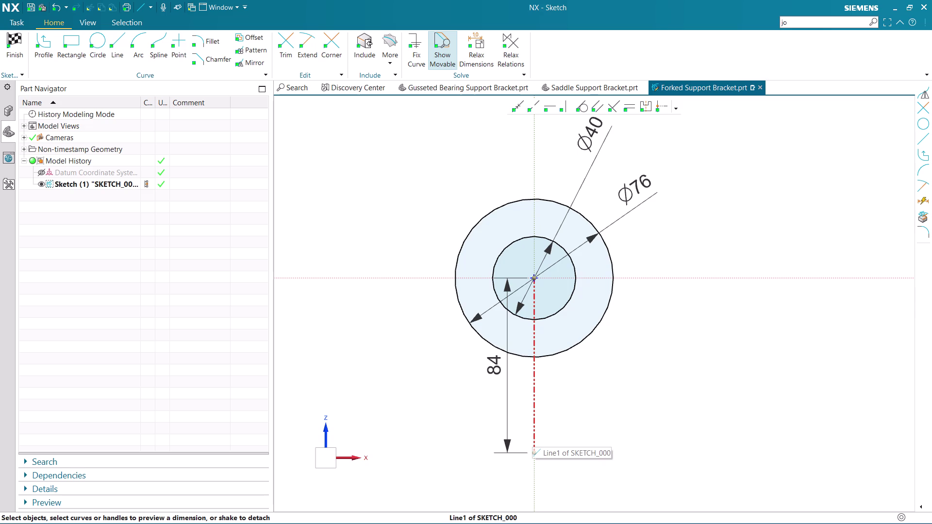
Draw a vertical line from the Ø76 circle's left quadrant down to the base level.
scroll(down, 3)
scroll(up, 3)
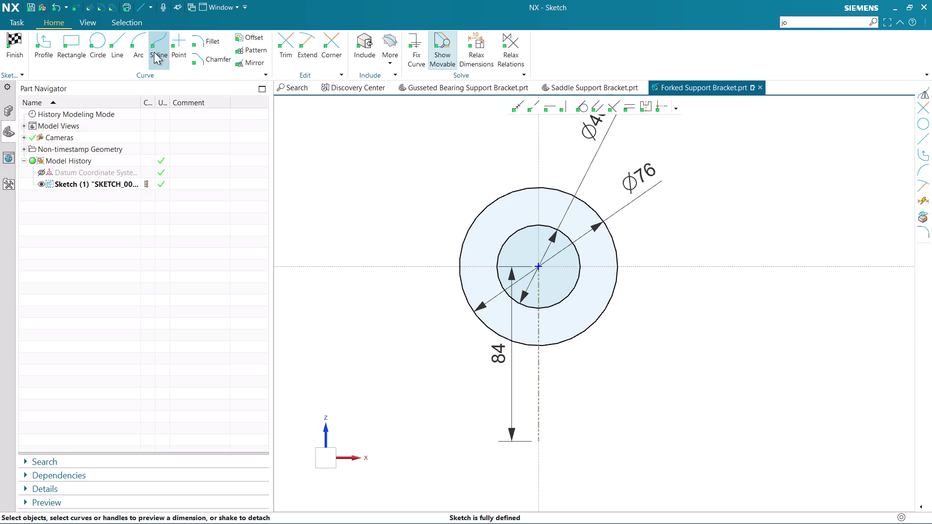
click(114, 39)
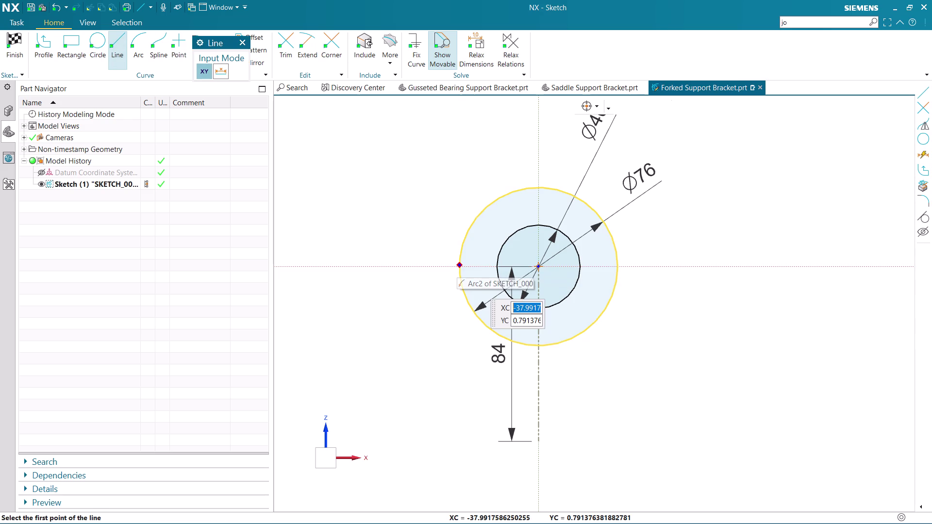
click(458, 266)
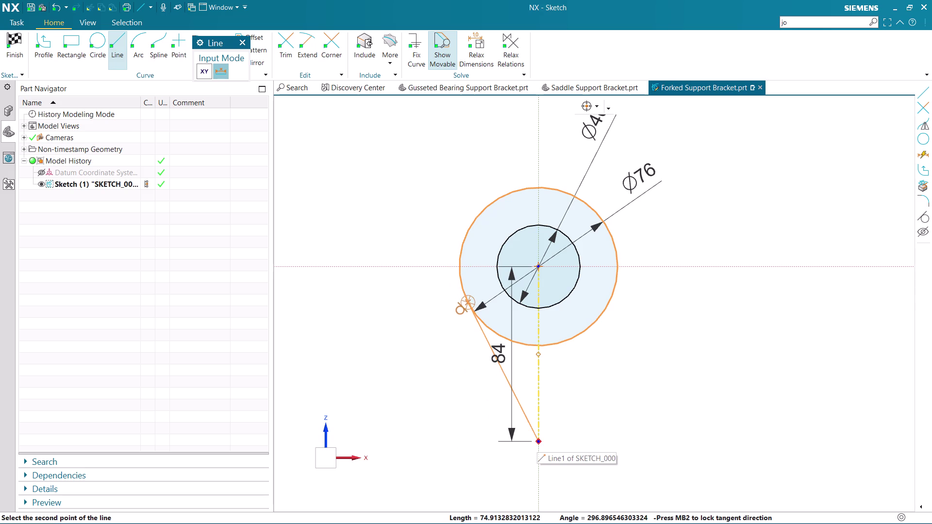
click(462, 439)
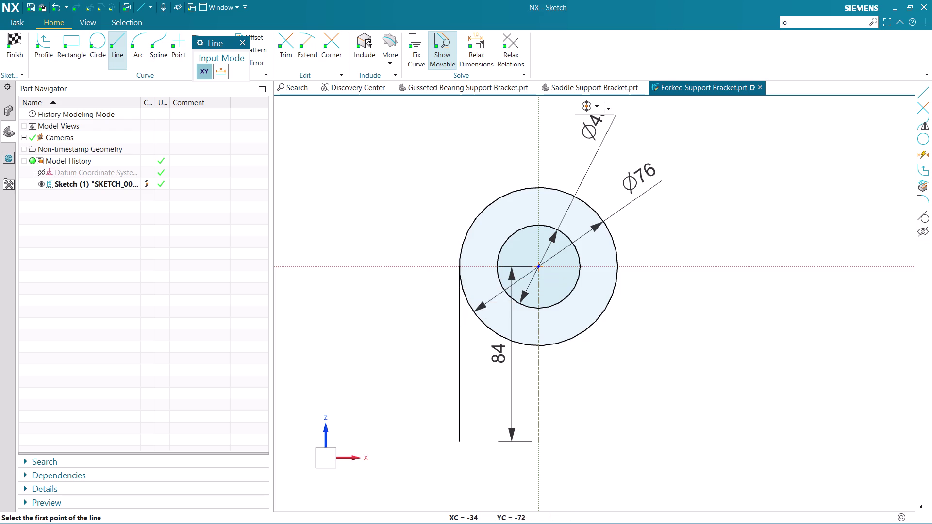
key(Escape)
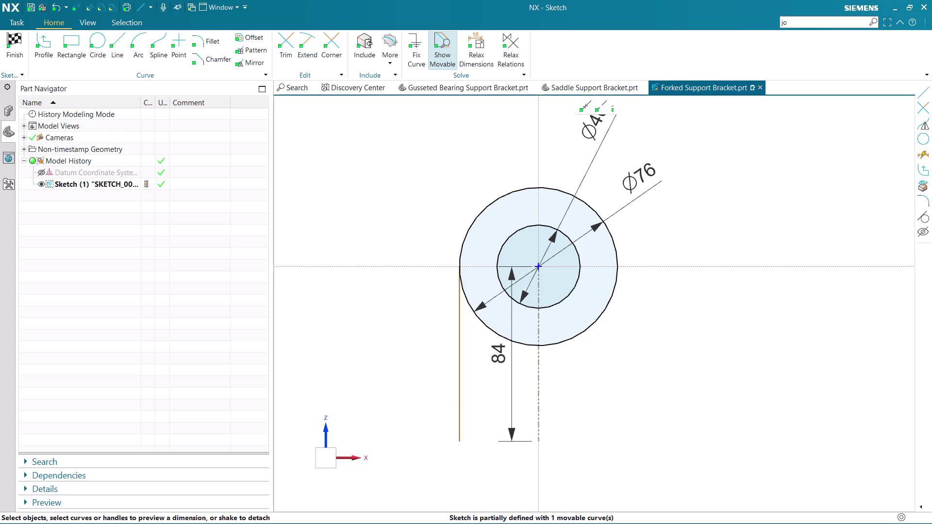
Set the vertical line's length to the expression 84-48 (36) and keep it as an expression.
click(455, 374)
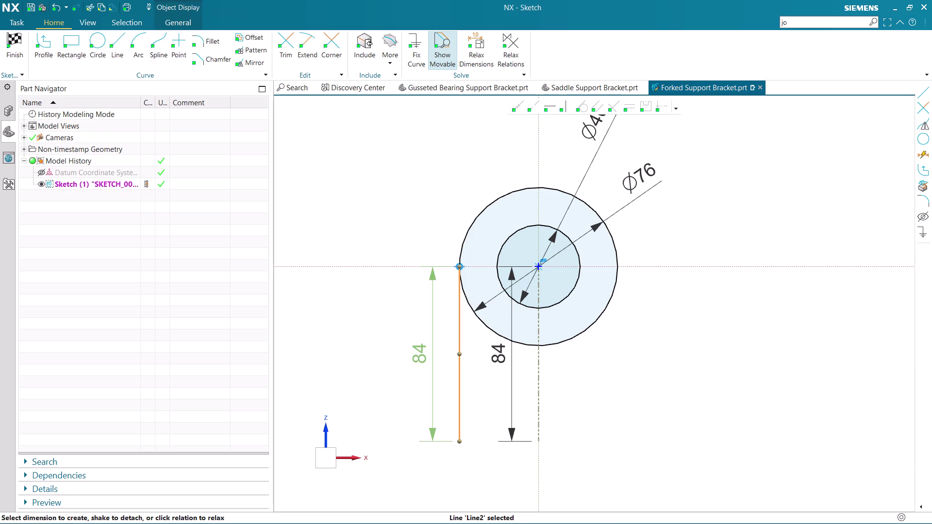
double_click(423, 355)
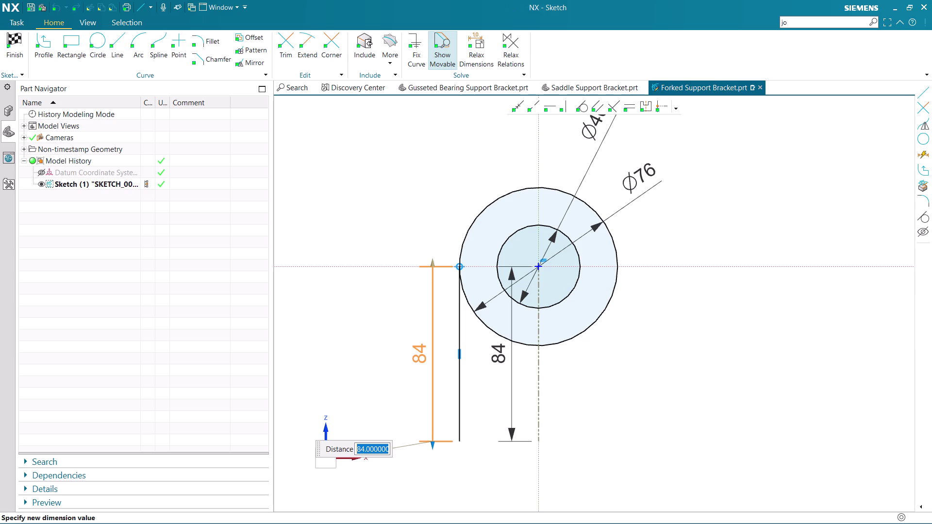
text(84)
text(-)
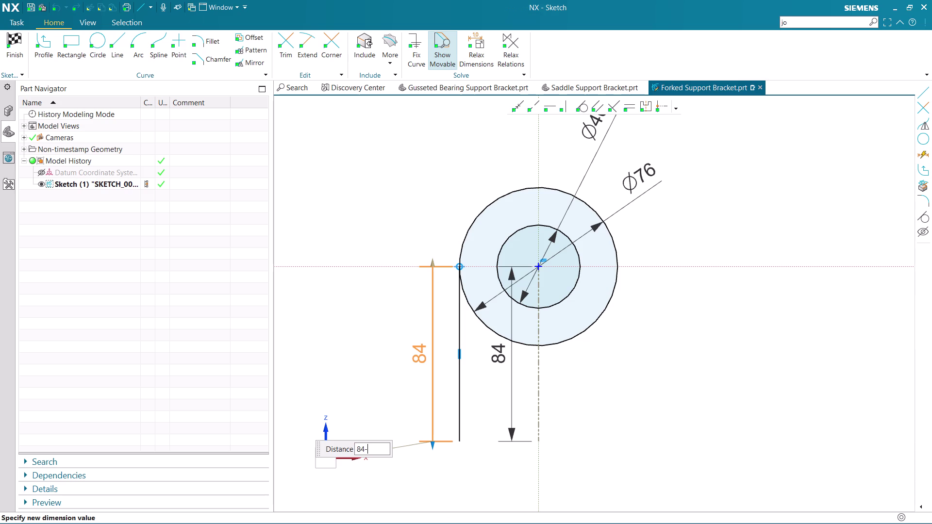
text(48)
key(Return)
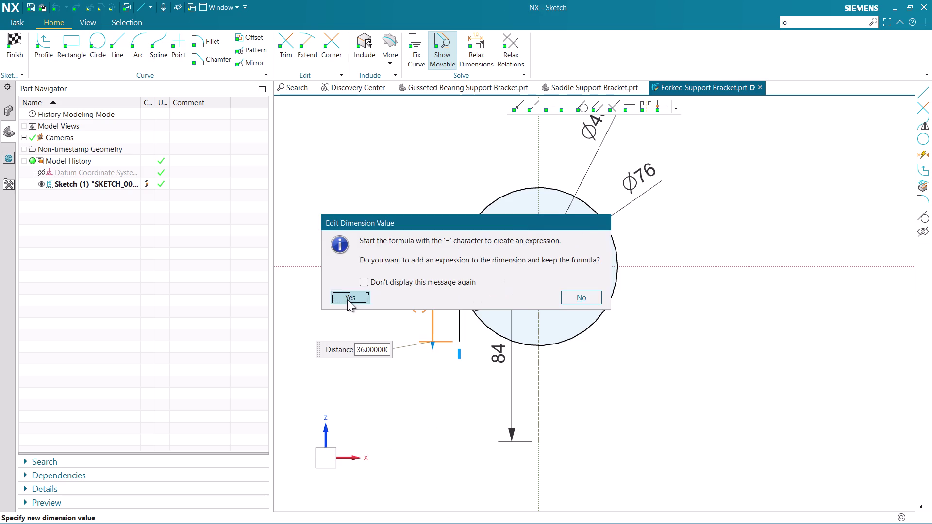
click(347, 299)
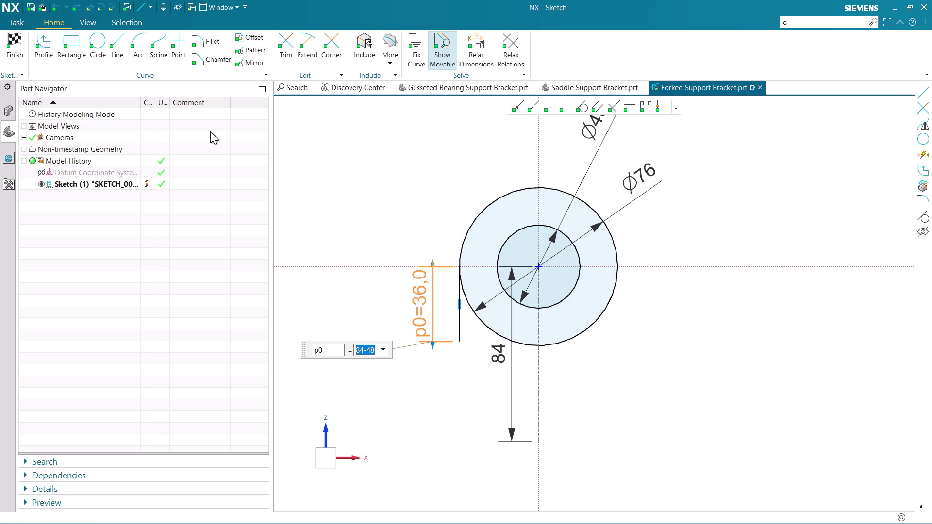
click(42, 48)
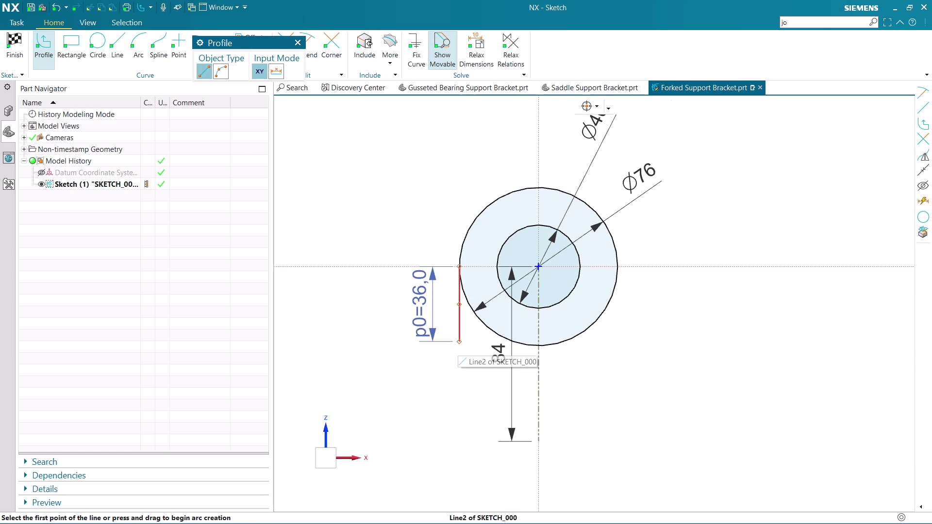
Draw a bottom line from the left line's lower end to the vertical centerline.
click(459, 342)
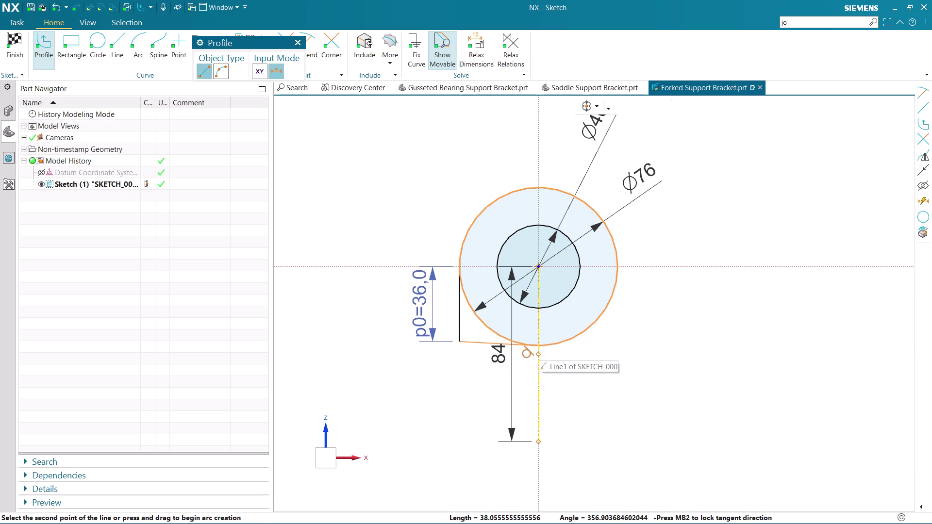
click(538, 348)
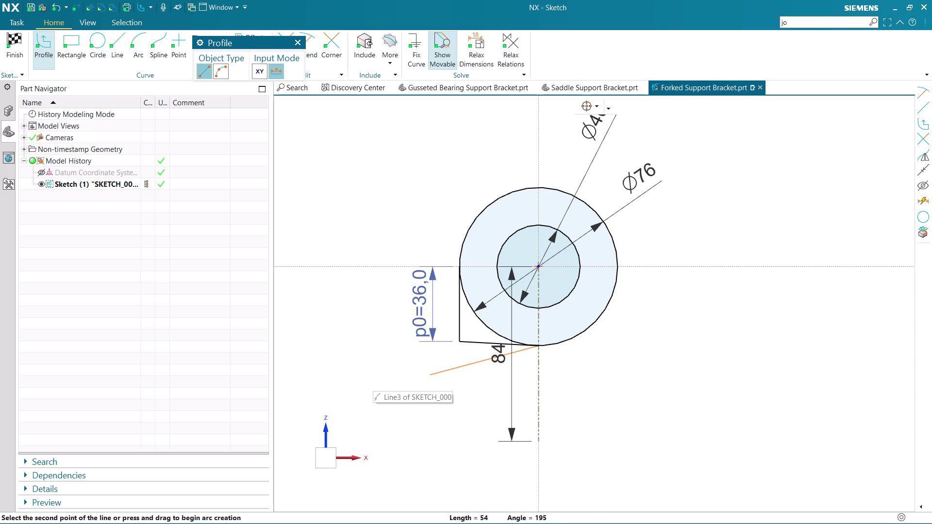
key(Escape)
key(Escape)
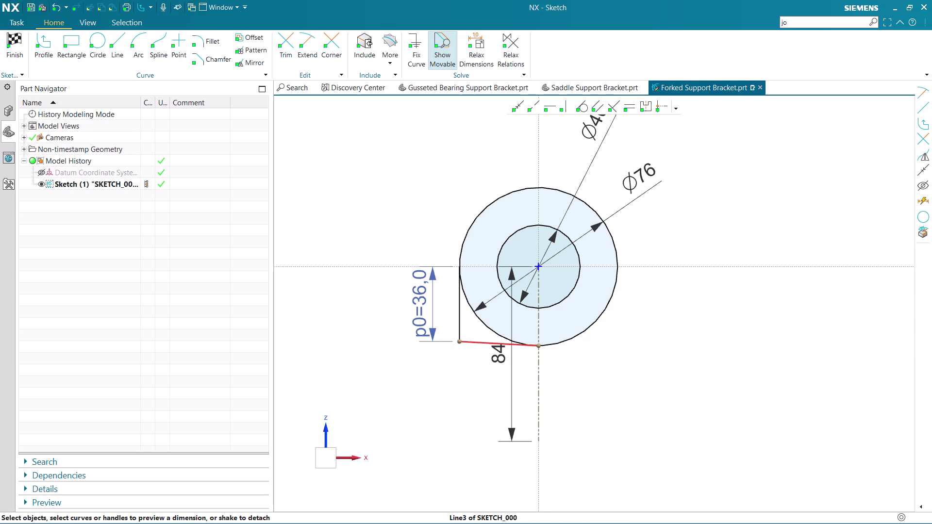
Constrain the bottom line horizontal, then select it together with the left vertical line.
click(478, 345)
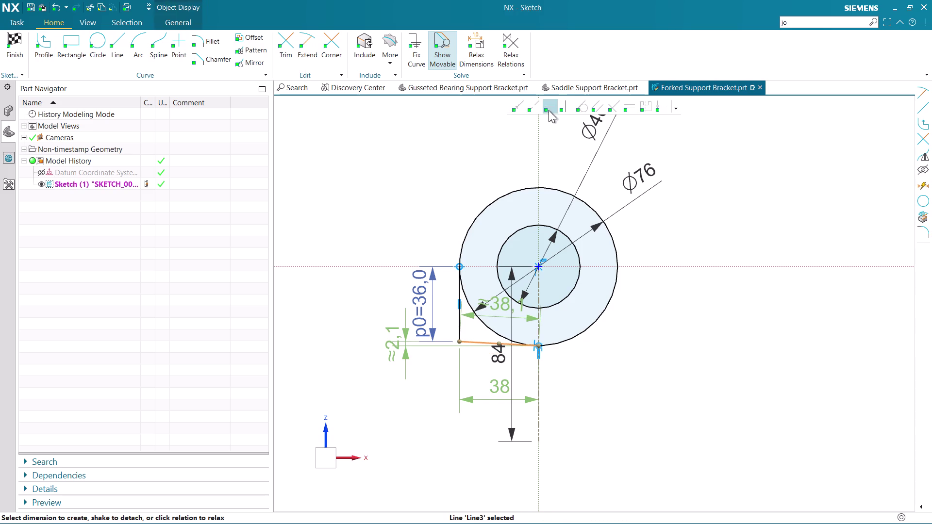
click(550, 104)
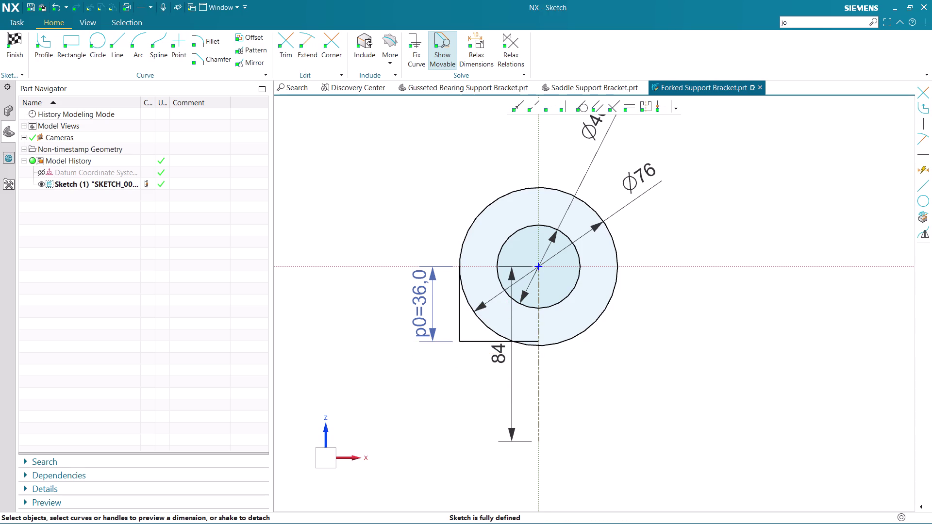
key(Escape)
key(Escape)
click(244, 63)
click(454, 308)
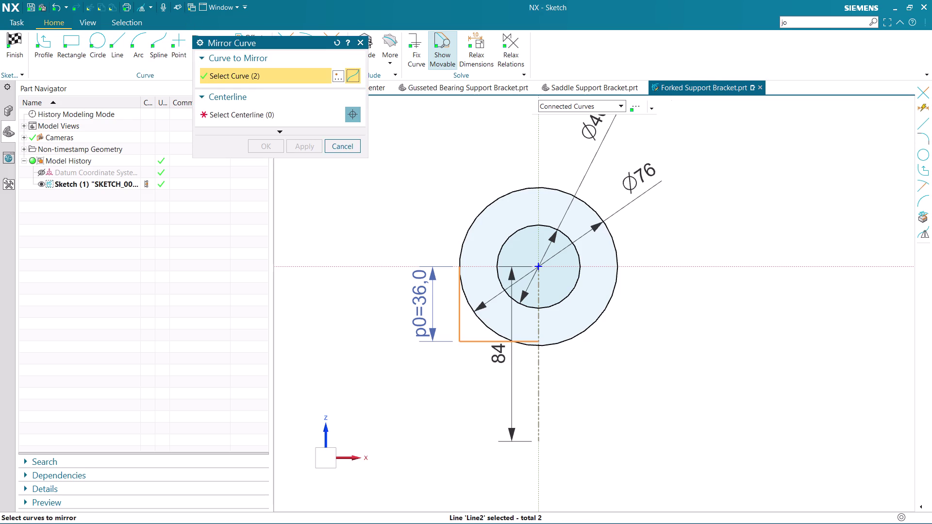
Mirror the selected left and bottom lines about the vertical centerline.
click(263, 119)
click(540, 394)
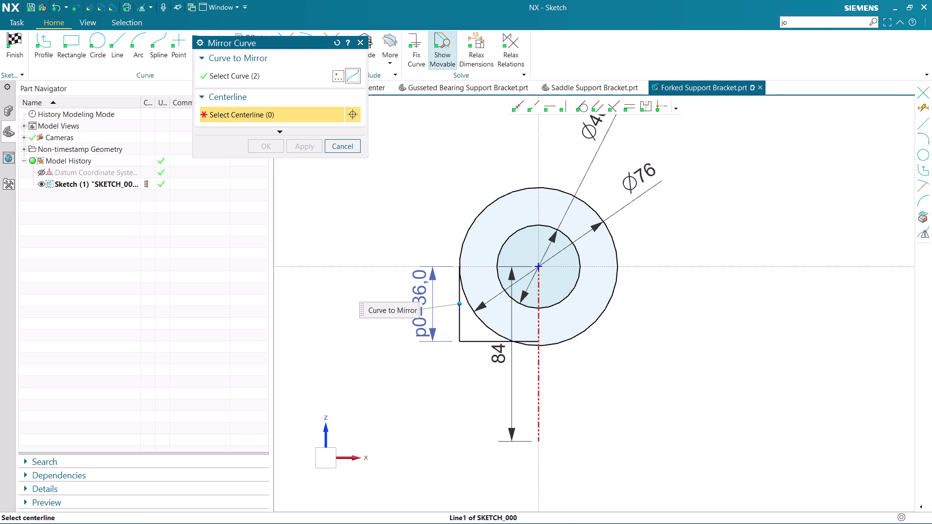
click(263, 147)
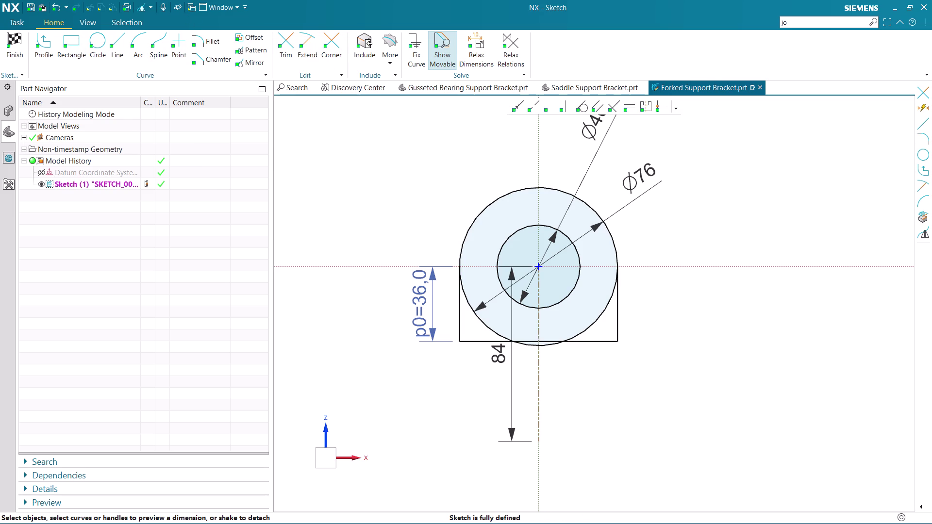
key(Escape)
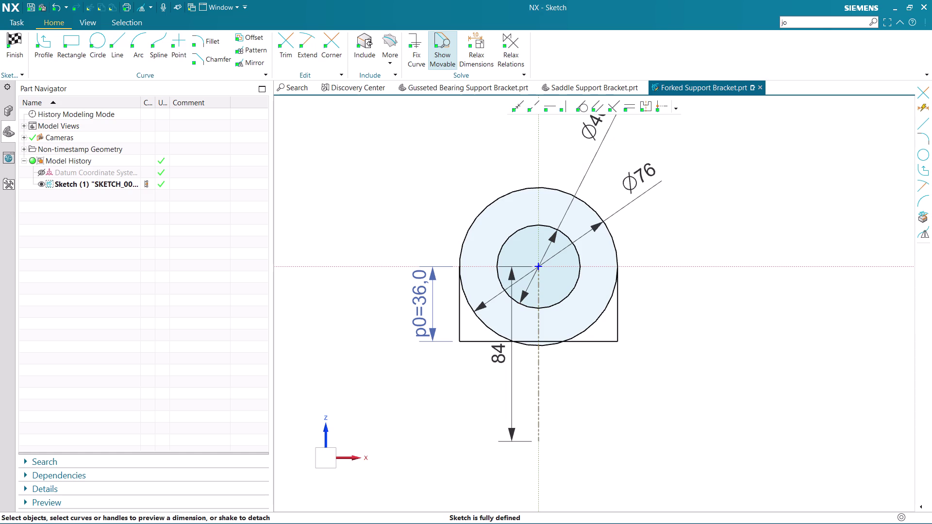
Trim away the lower arc of the Ø76 circle.
click(290, 45)
click(485, 325)
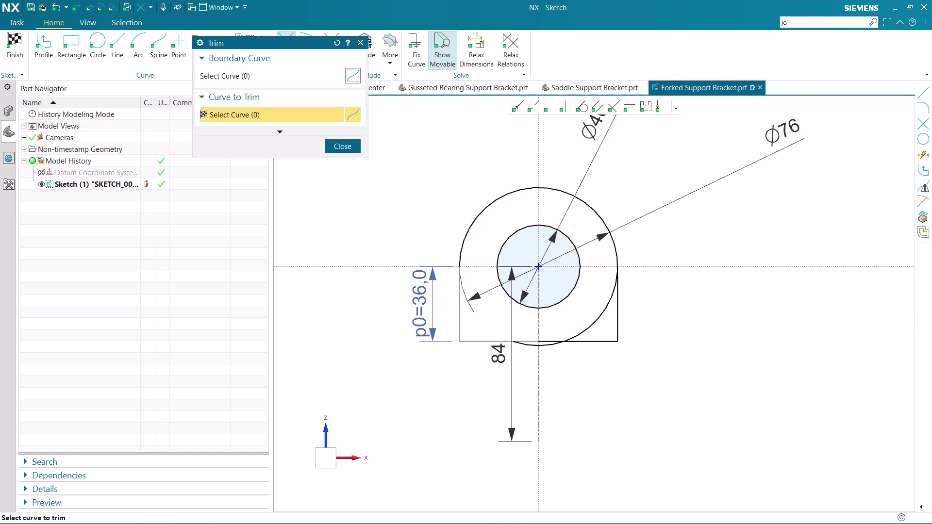
scroll(up, 3)
click(526, 345)
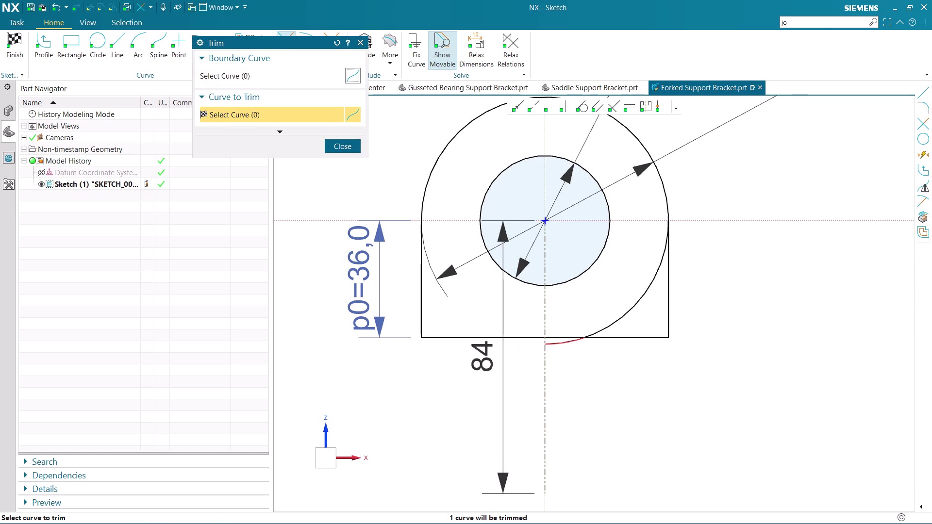
click(557, 344)
click(628, 310)
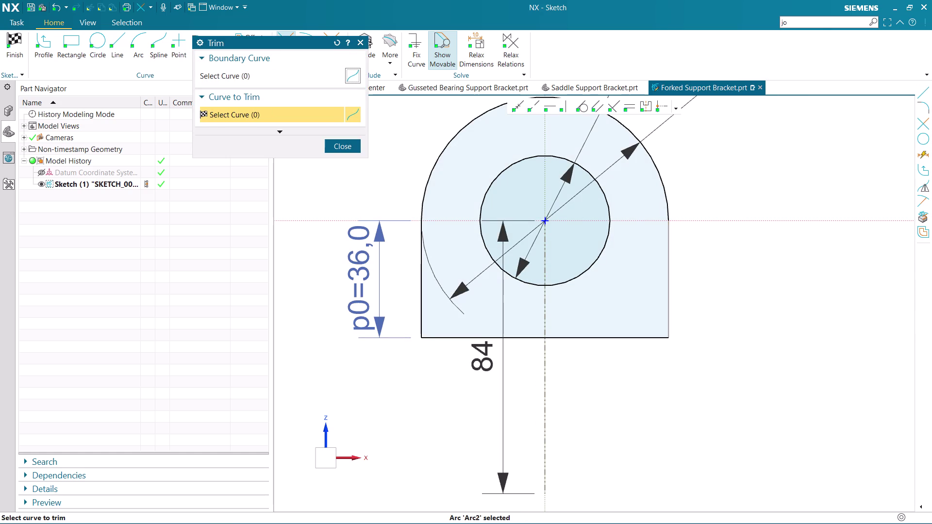
key(Escape)
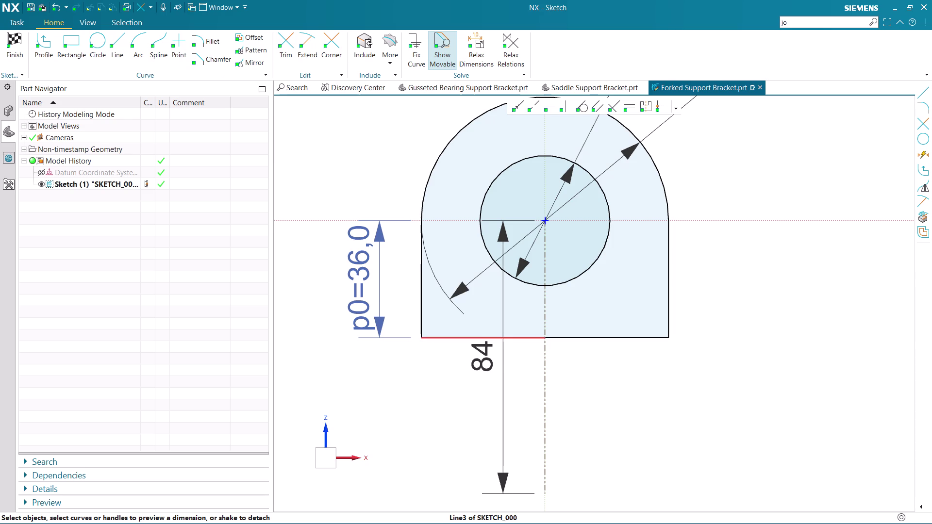
key(Escape)
Delete the right half of the bottom line.
click(580, 339)
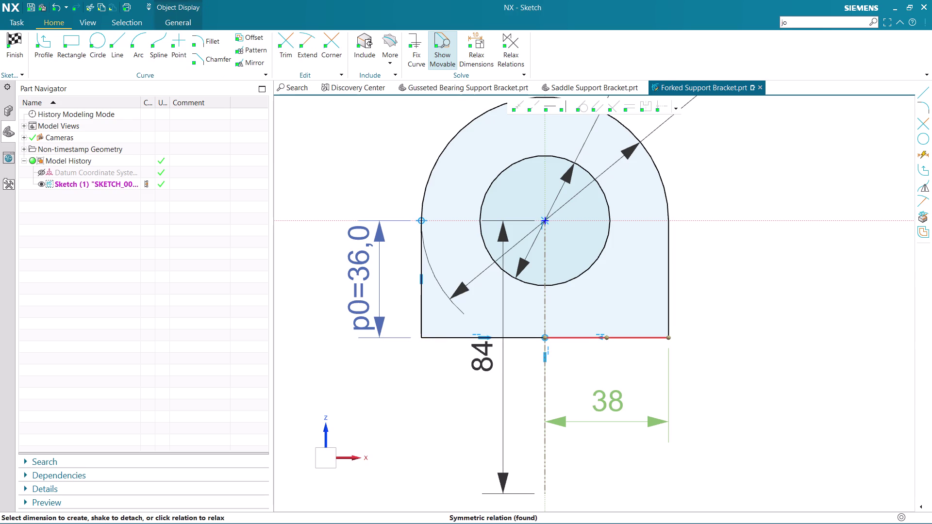
key(Delete)
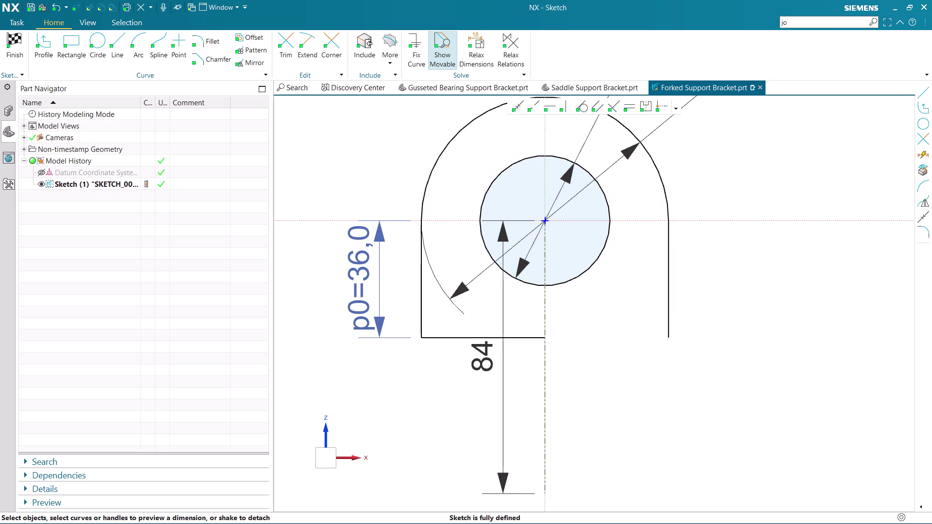
click(313, 62)
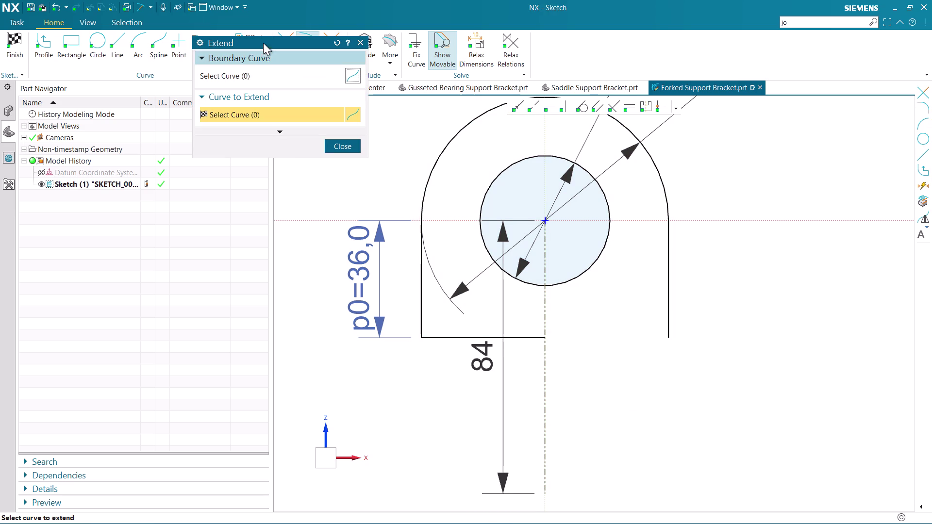
Extend the bottom line to the right vertical line, then finish the first sketch.
click(253, 70)
click(673, 285)
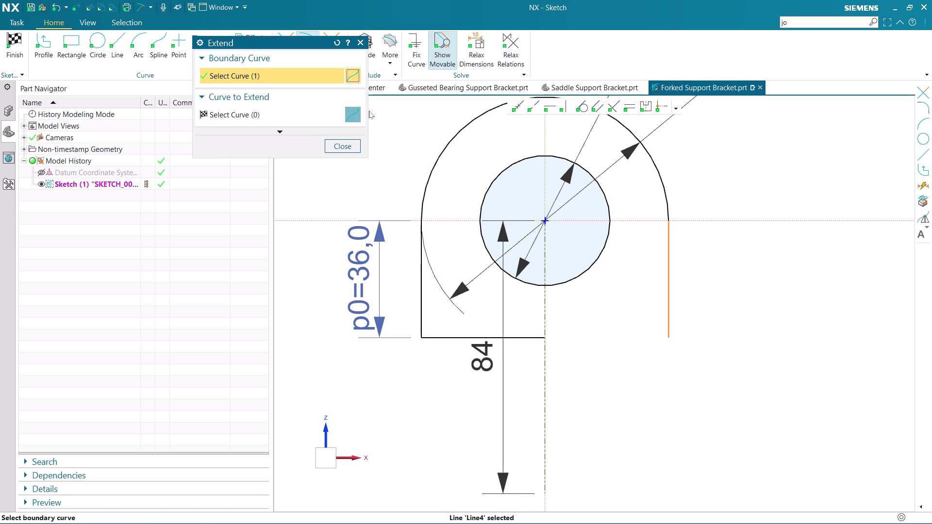
click(308, 116)
click(506, 339)
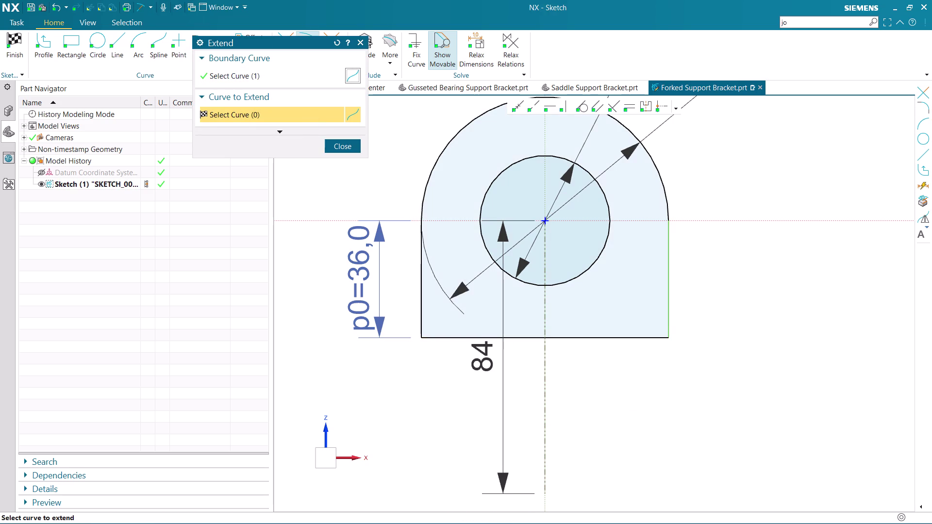
click(334, 152)
scroll(down, 3)
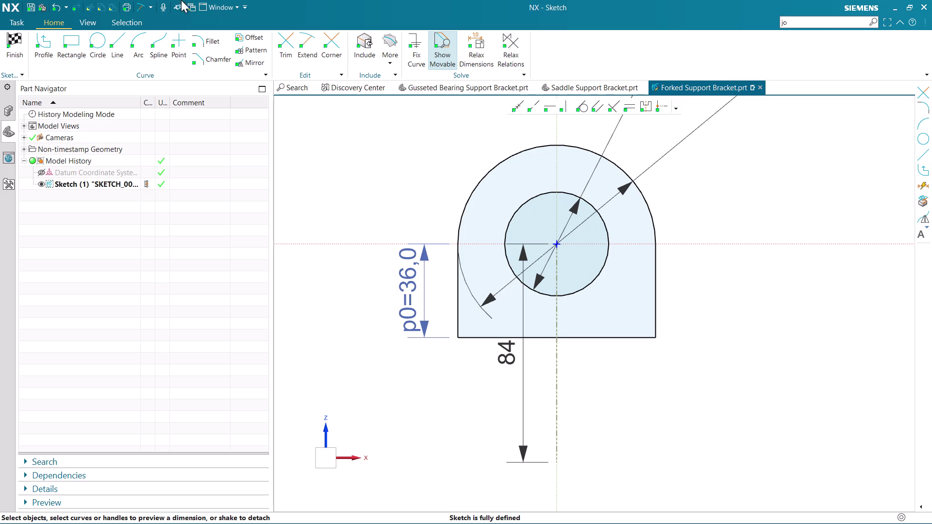
click(14, 42)
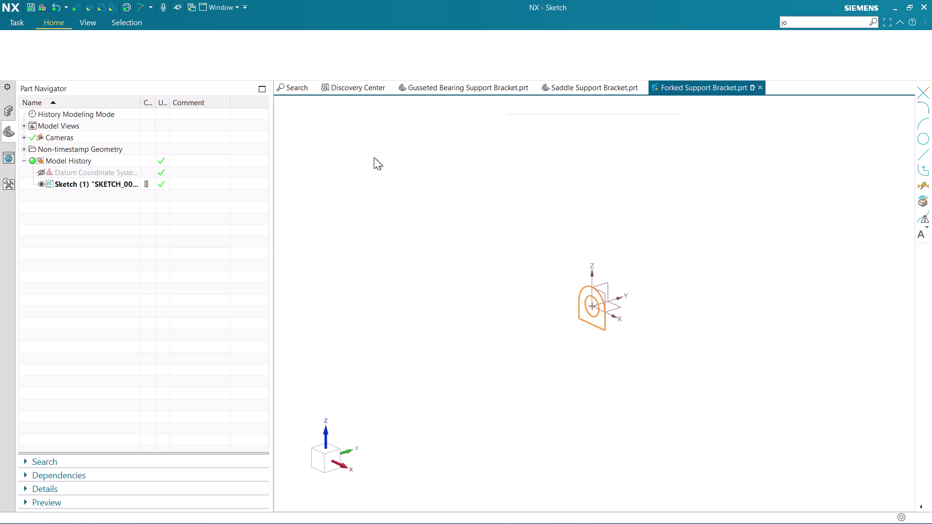
Extrude the bracket profile to a 32 mm end distance.
click(84, 50)
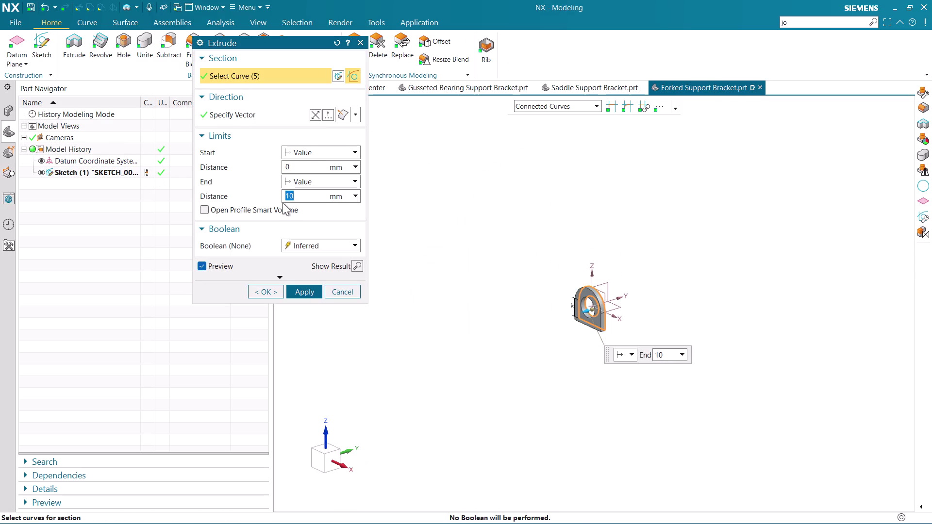
key(BackSpace)
text(32)
key(Return)
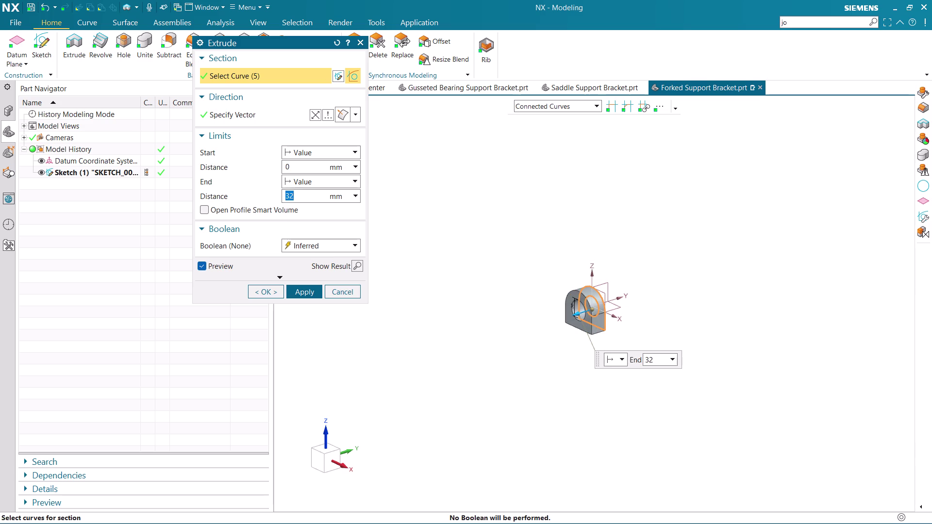
click(262, 295)
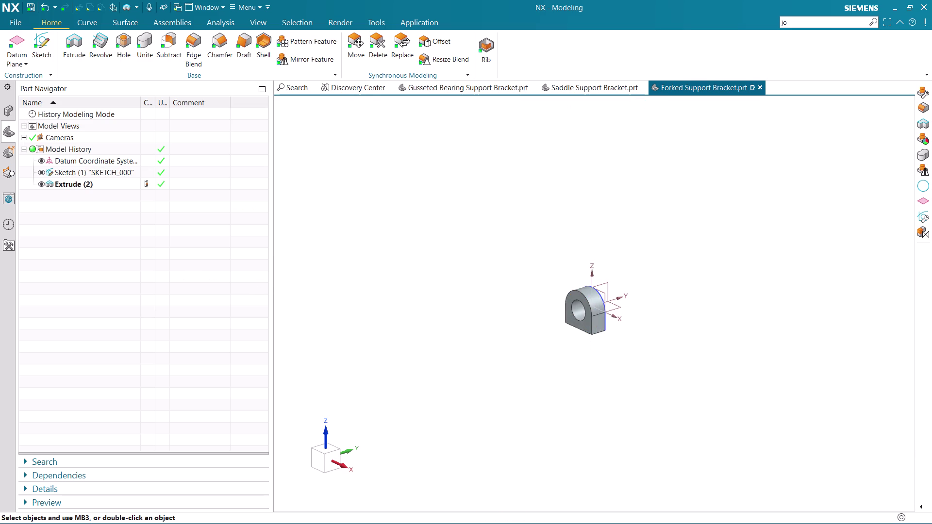
Orbit around the new block and snap to the Front view.
middle_drag(578, 365, 604, 369)
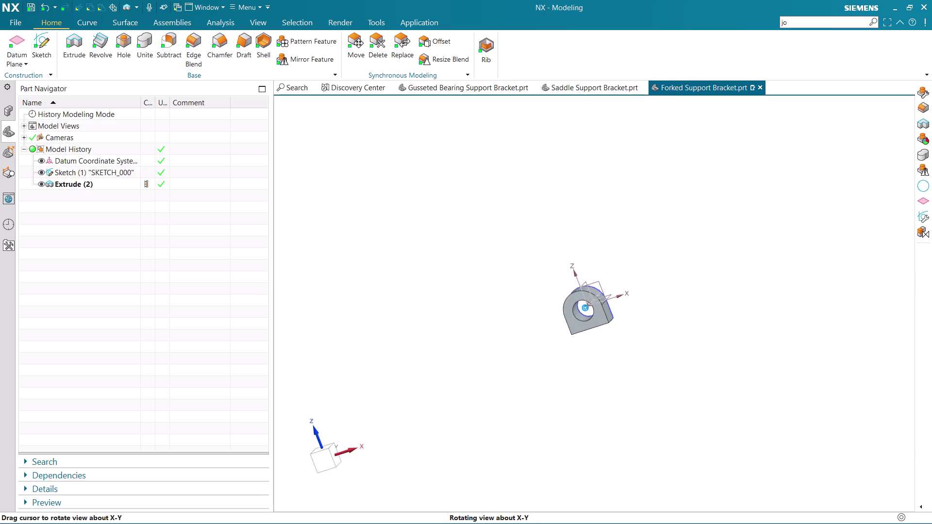
middle_drag(605, 369, 598, 367)
scroll(up, 3)
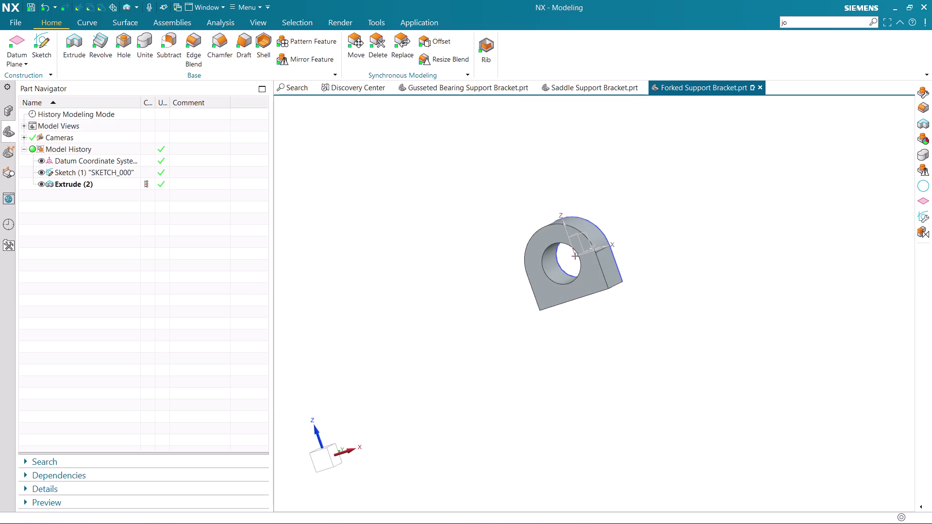
drag(320, 465, 317, 454)
click(50, 44)
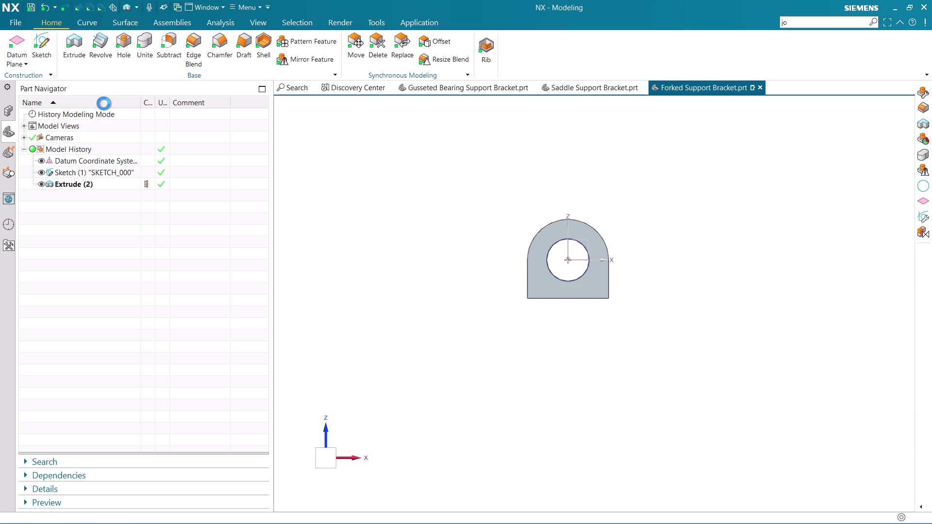
middle_drag(478, 307, 496, 309)
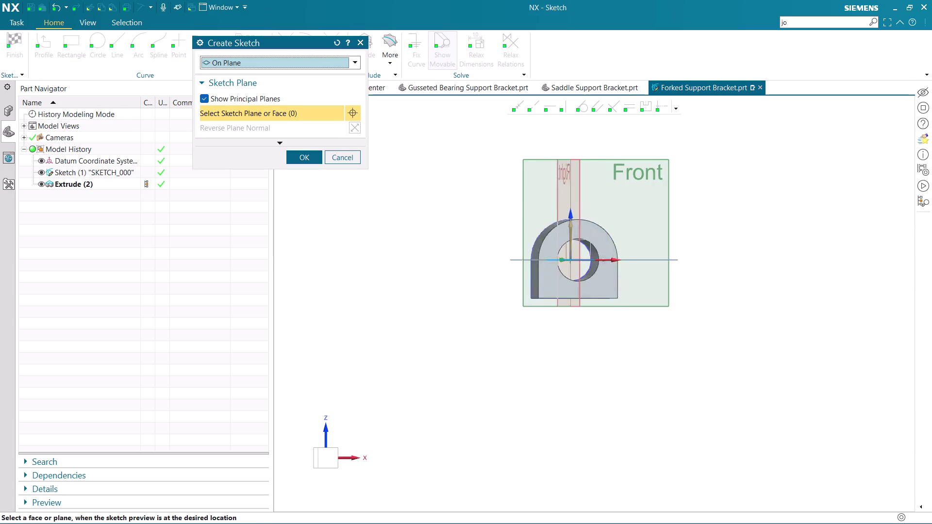
Pick the Right datum plane and accept it as the new sketch plane.
middle_drag(496, 310, 533, 316)
scroll(up, 3)
click(628, 166)
middle_click(628, 185)
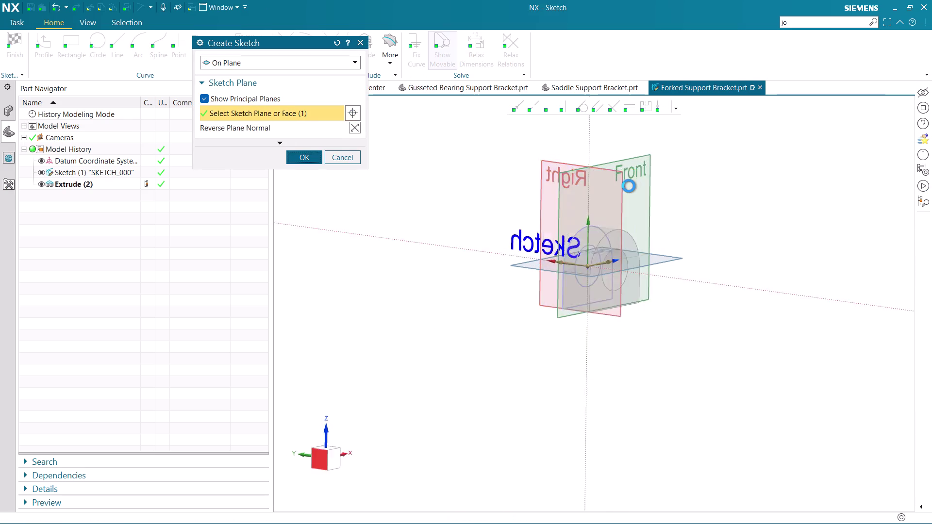
scroll(up, 3)
scroll(up, 3)
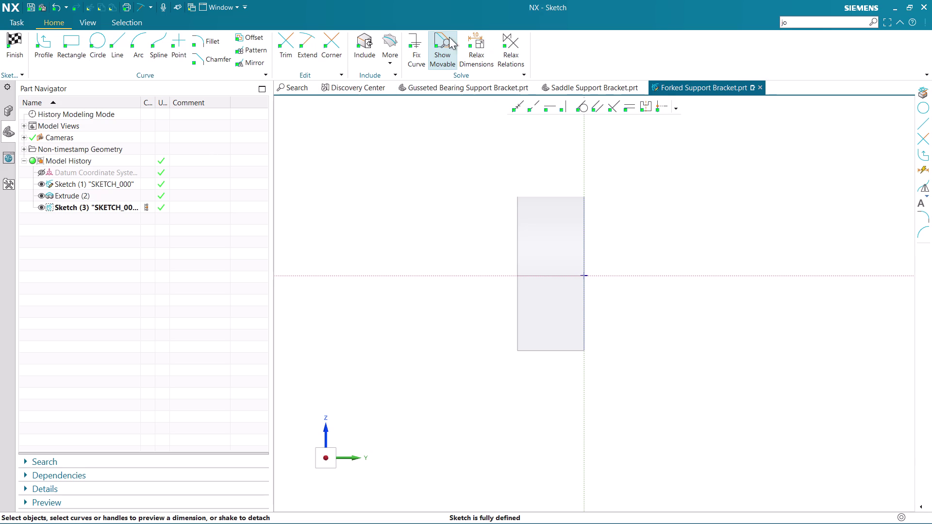
Project Extrude (2)'s lower vertical and bottom edges into the sketch.
click(393, 37)
click(408, 90)
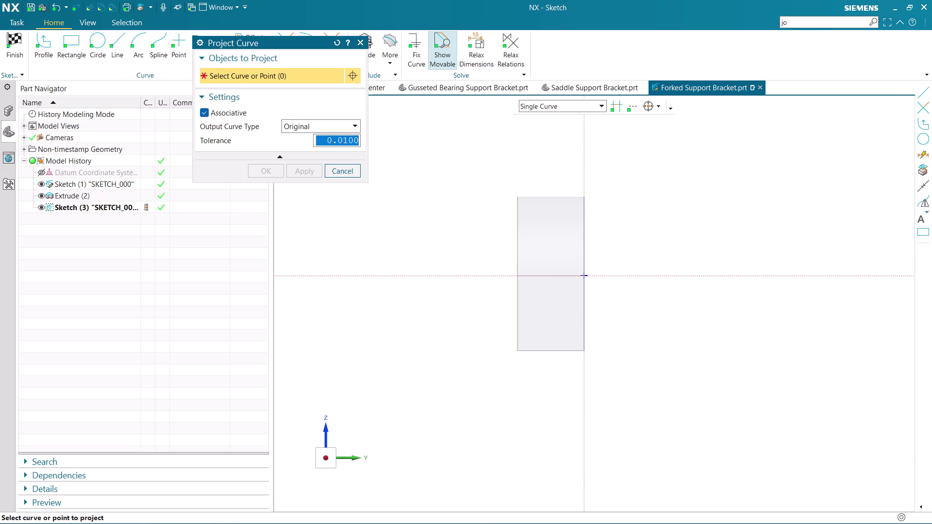
click(522, 312)
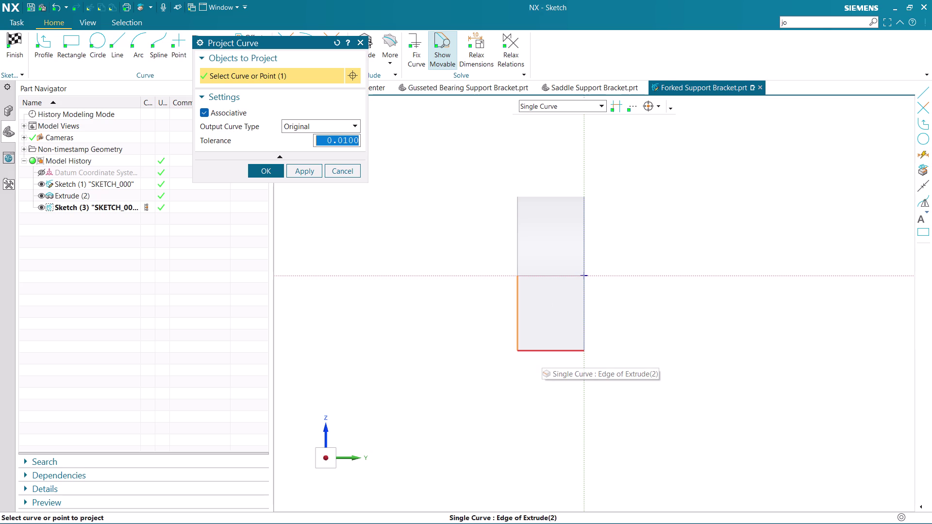
click(544, 356)
click(543, 352)
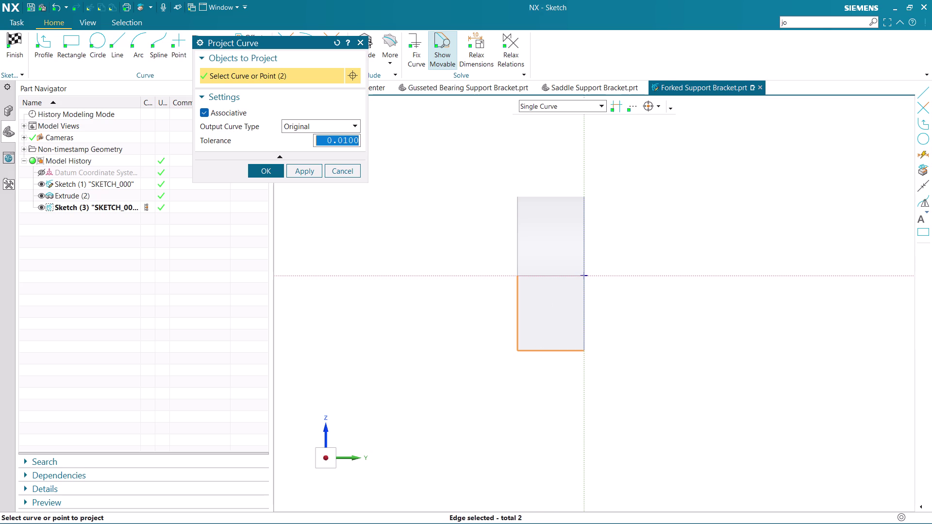
click(270, 171)
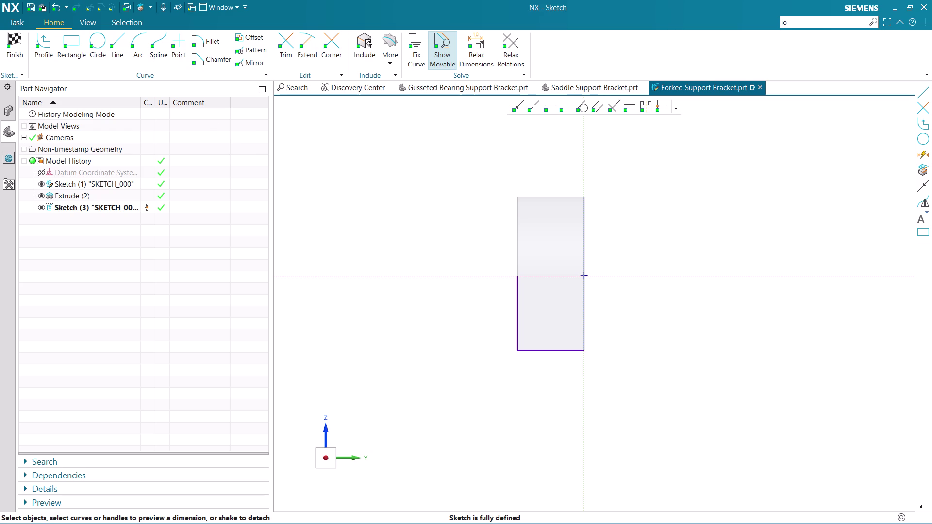
click(44, 45)
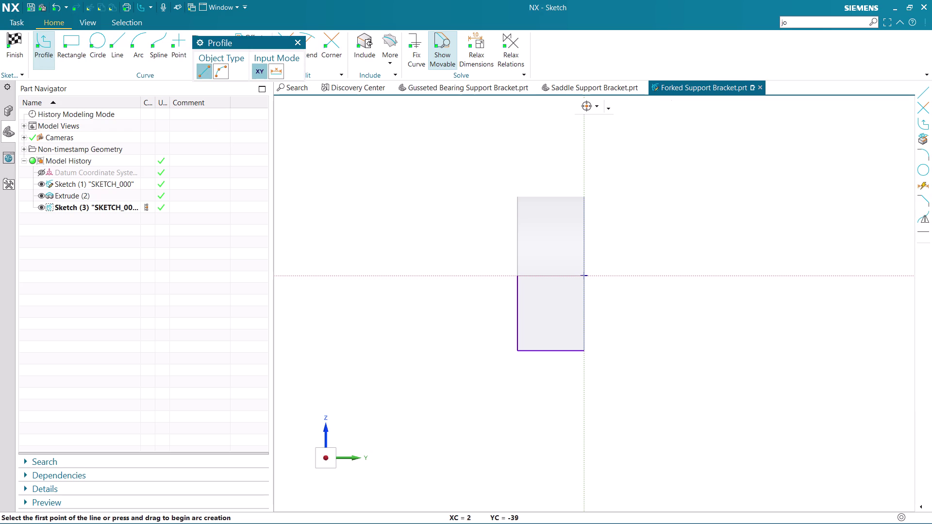
click(584, 352)
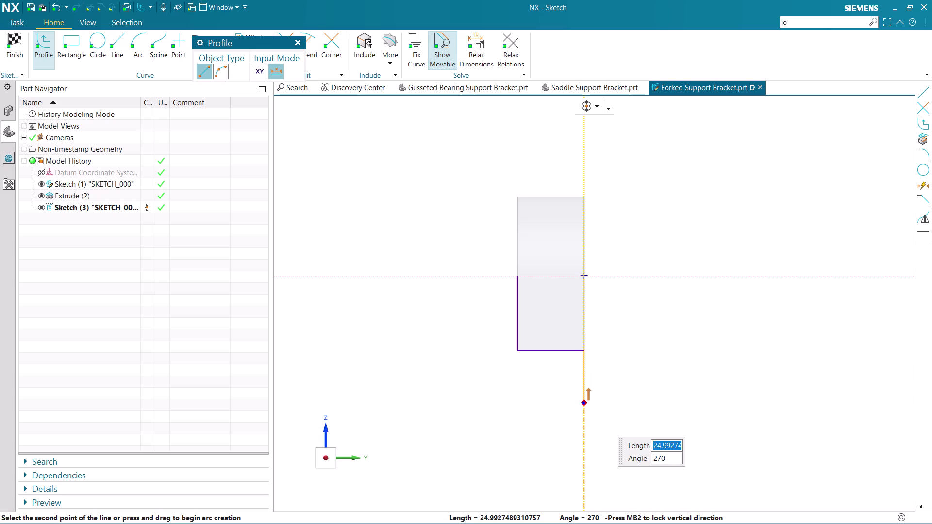
Draw a 48 mm line downward from the block's corner, then an 80 mm horizontal line.
text(48)
key(Return)
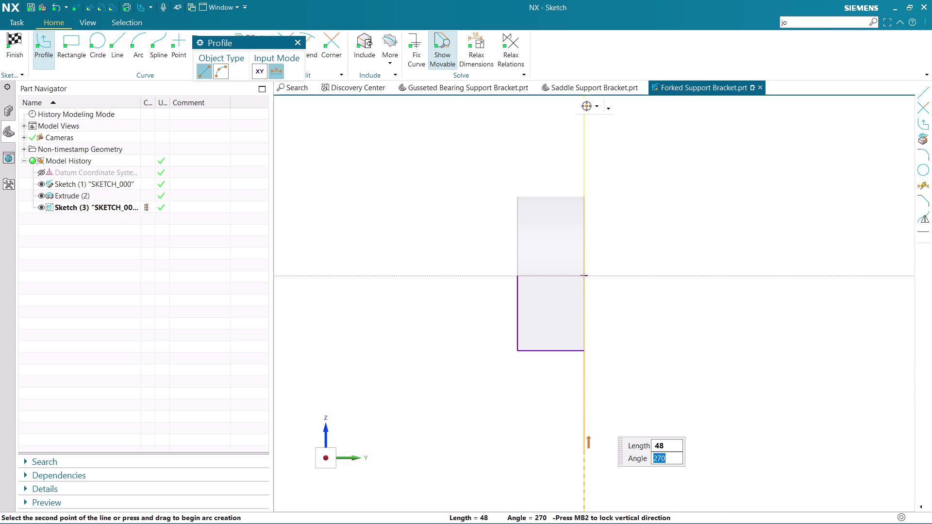
middle_click(584, 404)
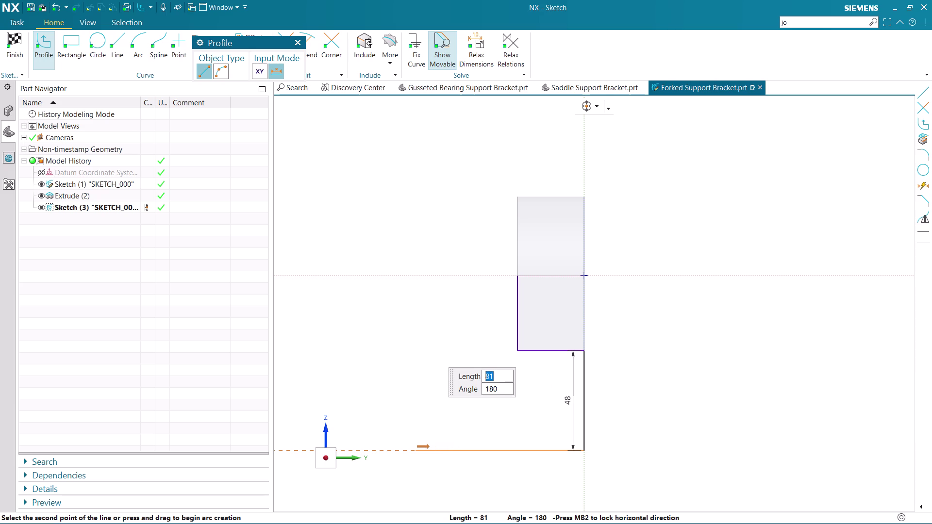
text(80)
key(Return)
key(Return)
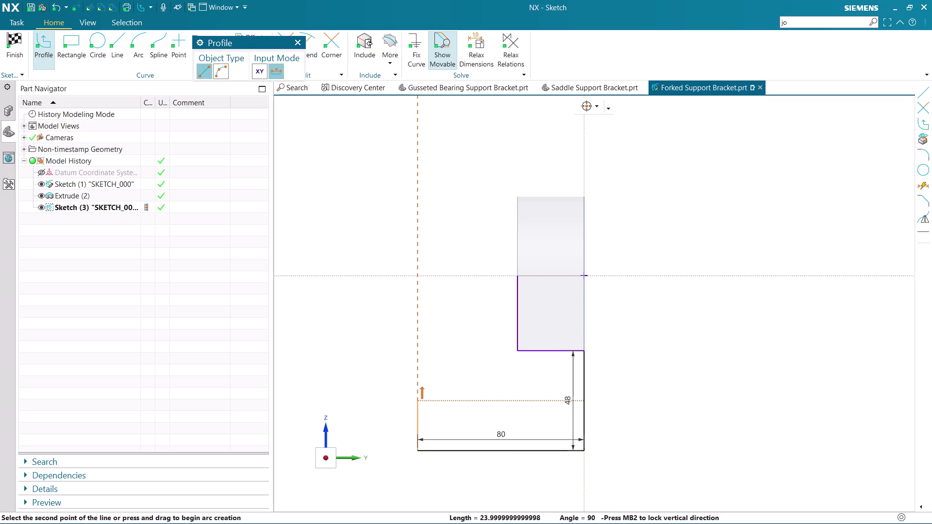
Add the closing 32 mm upward line and end the line chain.
key(1)
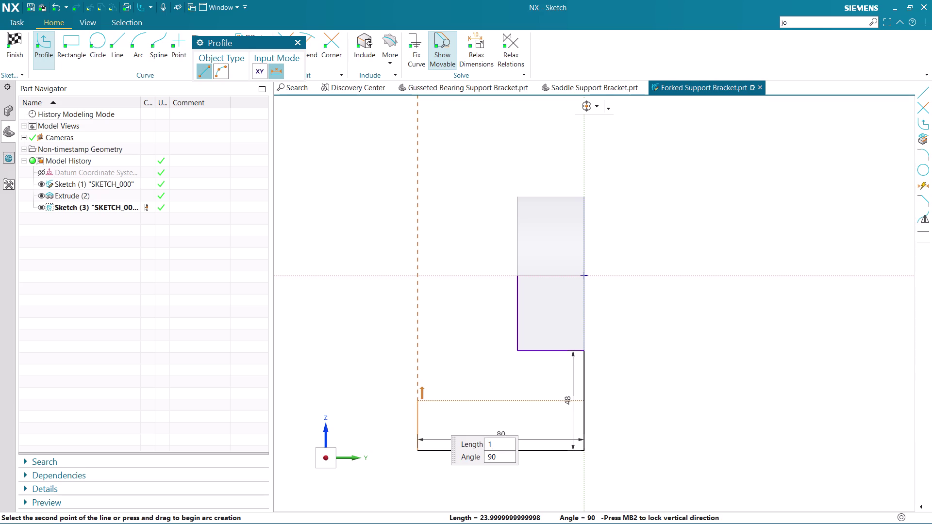
key(BackSpace)
text(32)
key(Return)
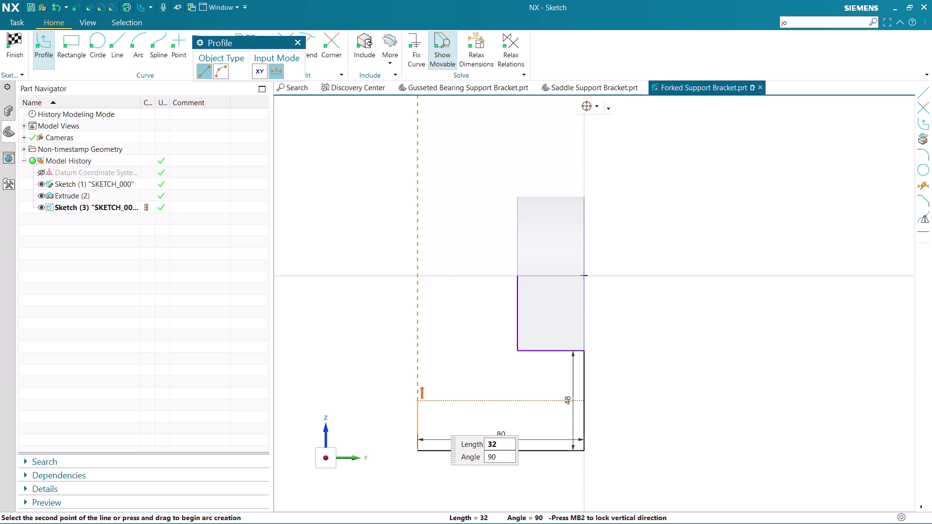
click(419, 388)
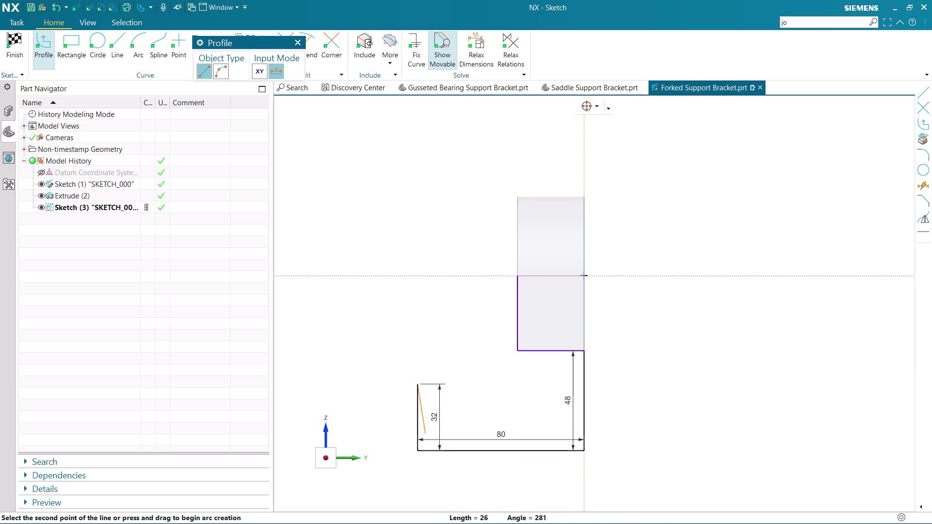
key(Escape)
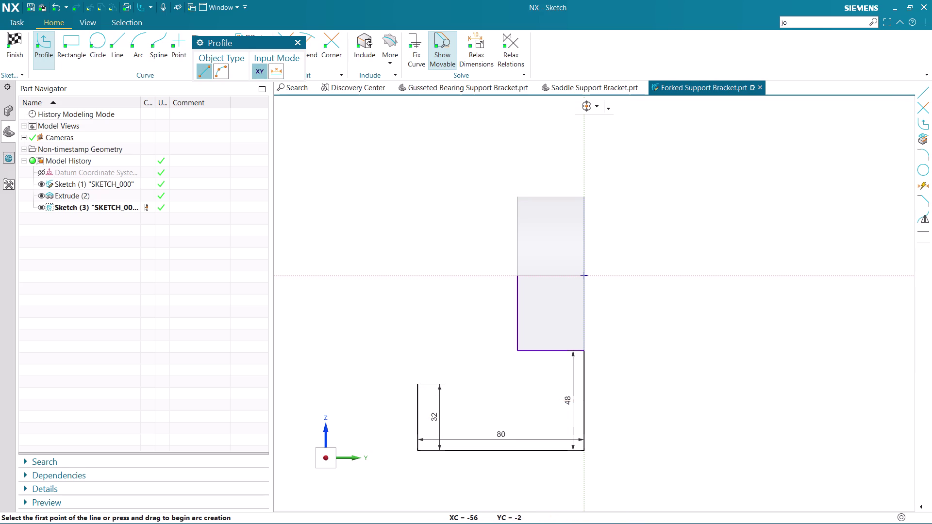
Draw the Ø16 hole circle at the end of the 32 line.
click(101, 44)
click(418, 419)
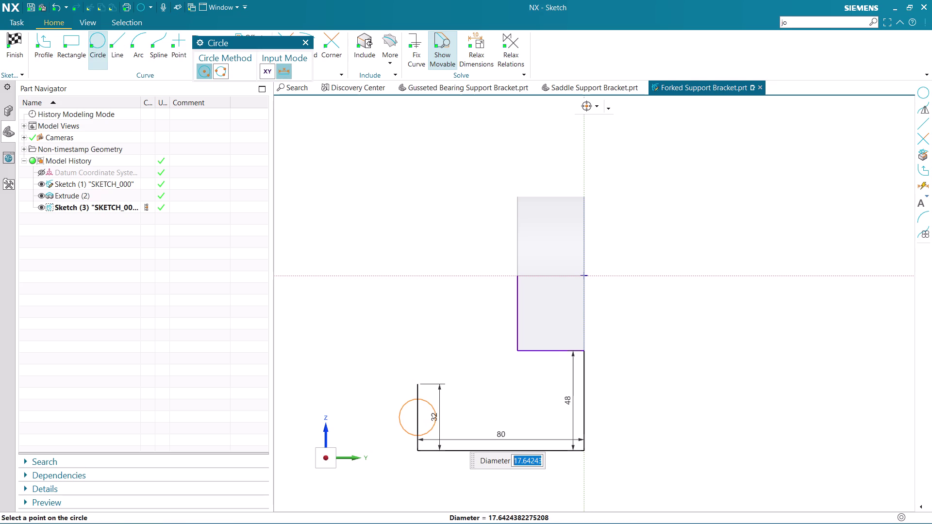
key(1)
key(6)
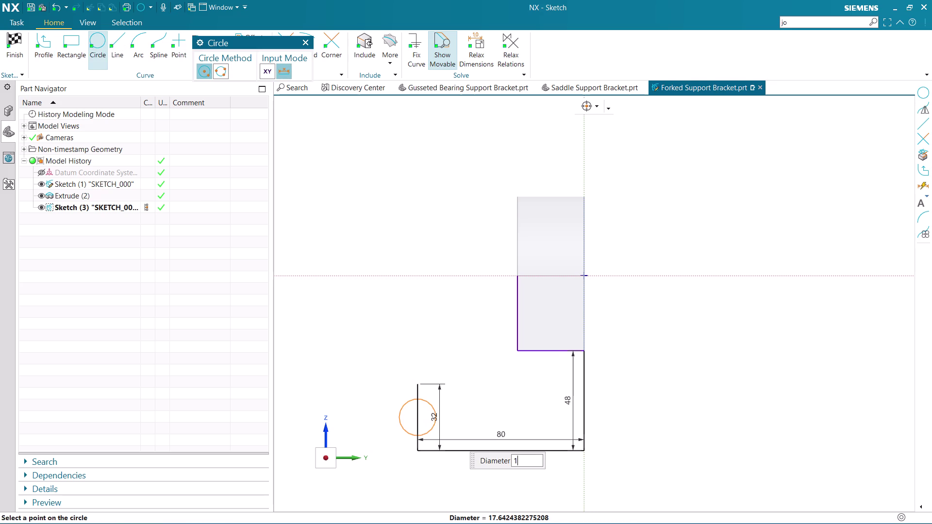
key(Return)
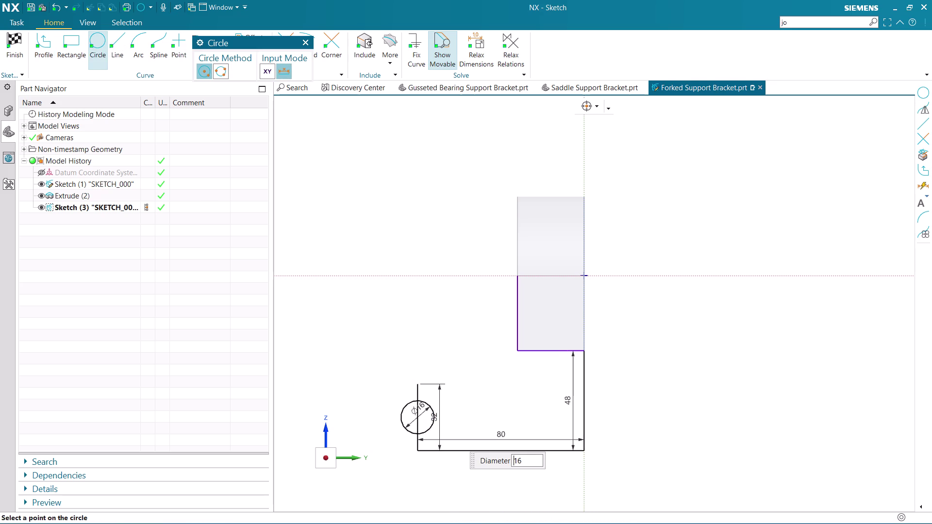
key(Escape)
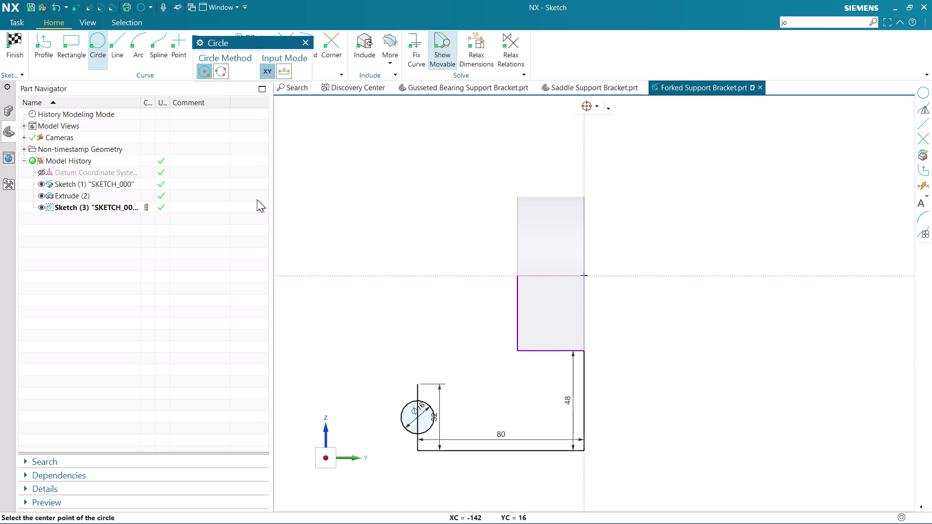
Draw the outer Ø32 lug circle through three points around the hole.
click(214, 71)
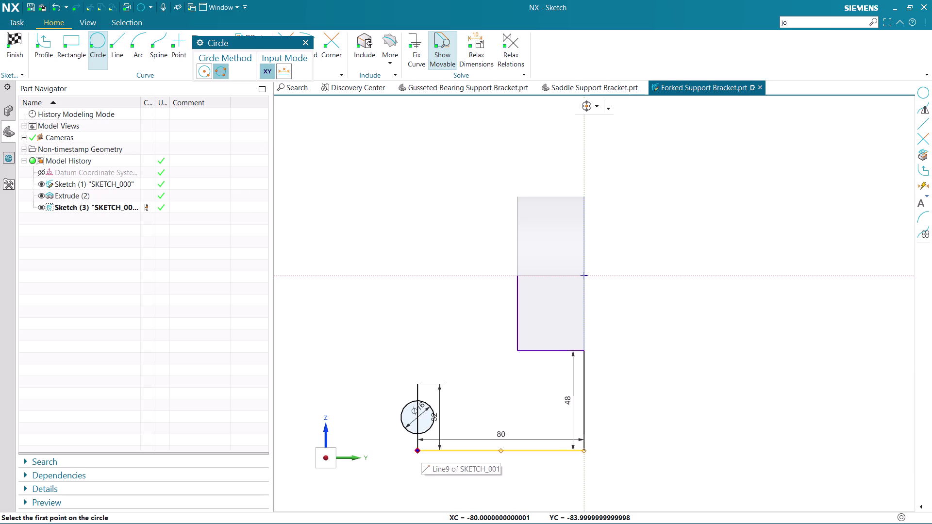
click(420, 449)
click(418, 385)
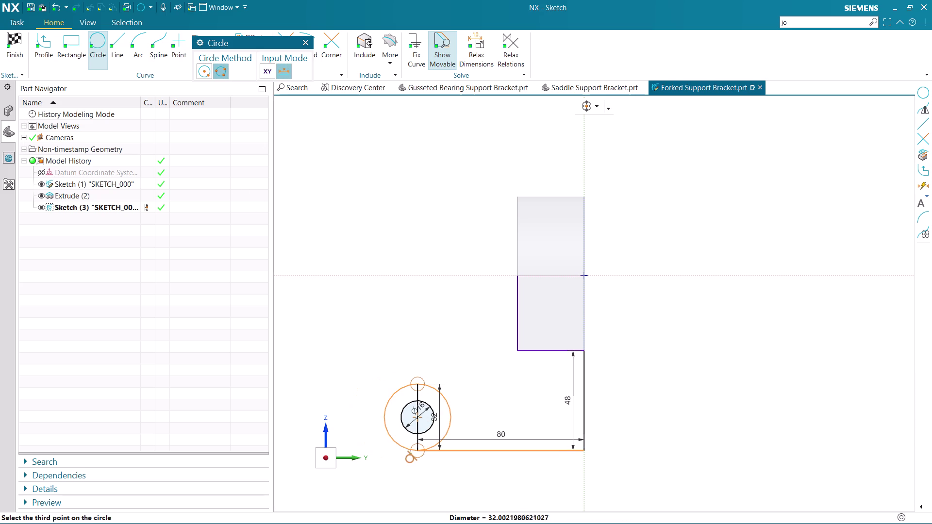
click(451, 409)
key(Escape)
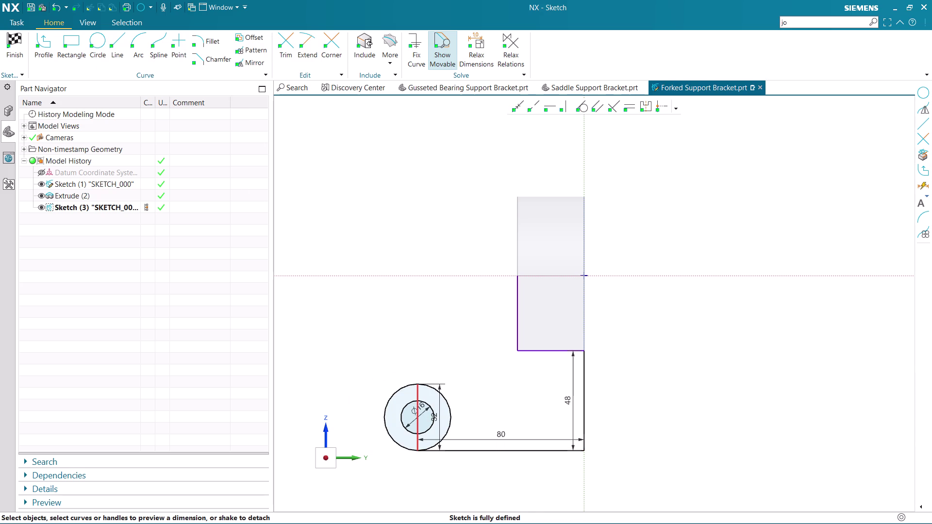
Trim away the outer circle's right half and the vertical line segments.
scroll(up, 3)
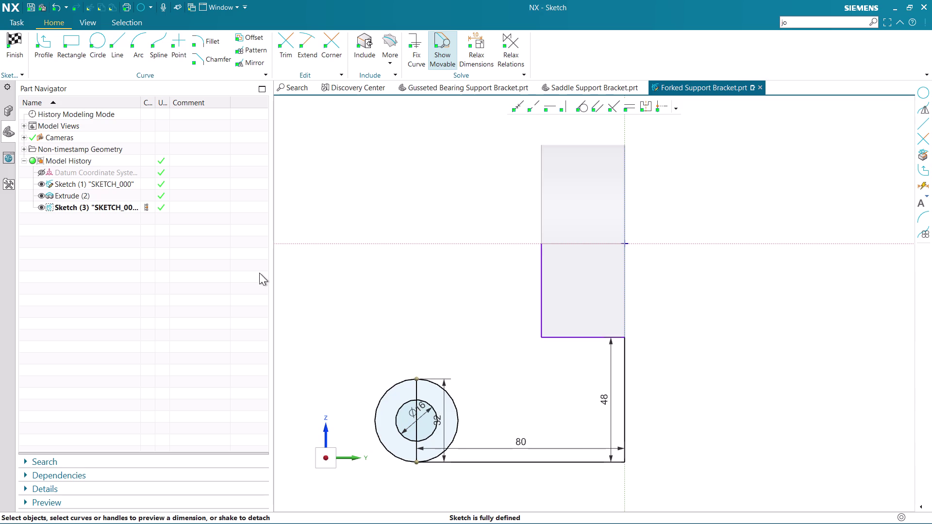
click(290, 44)
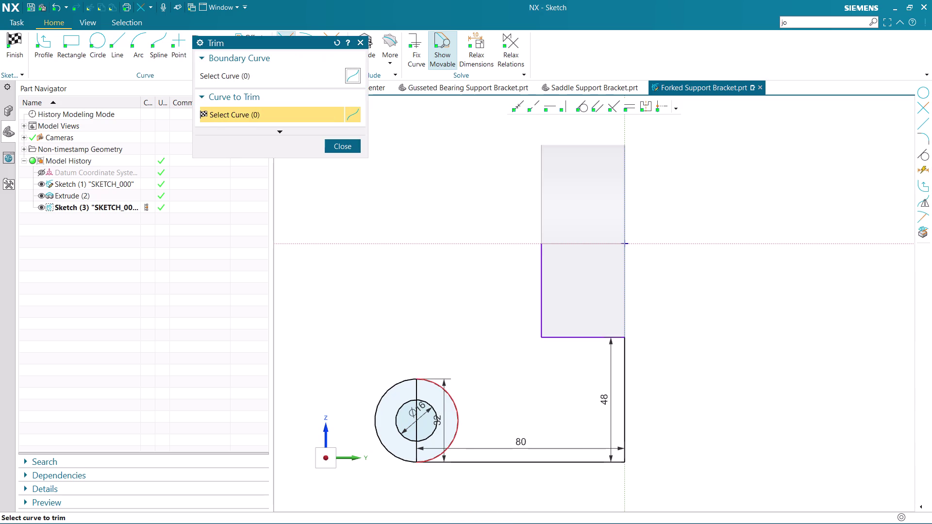
click(458, 410)
scroll(up, 3)
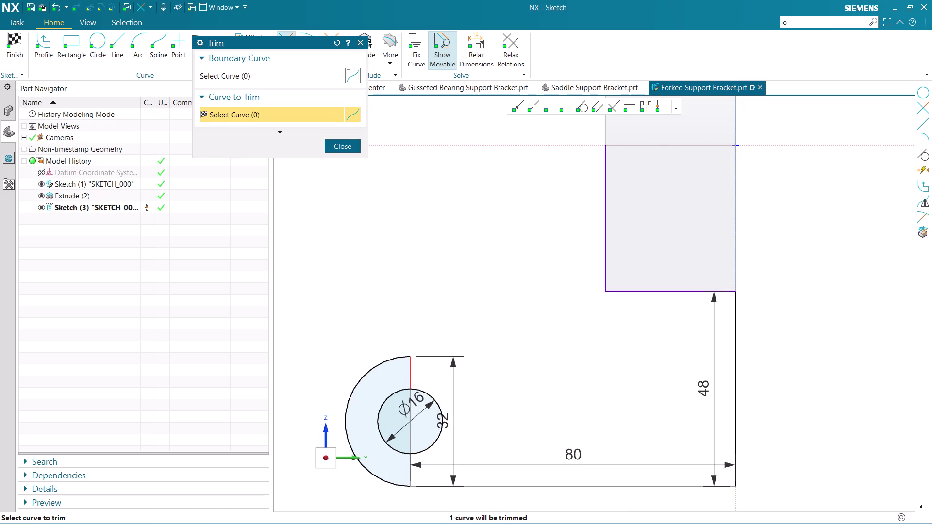
click(409, 379)
click(410, 464)
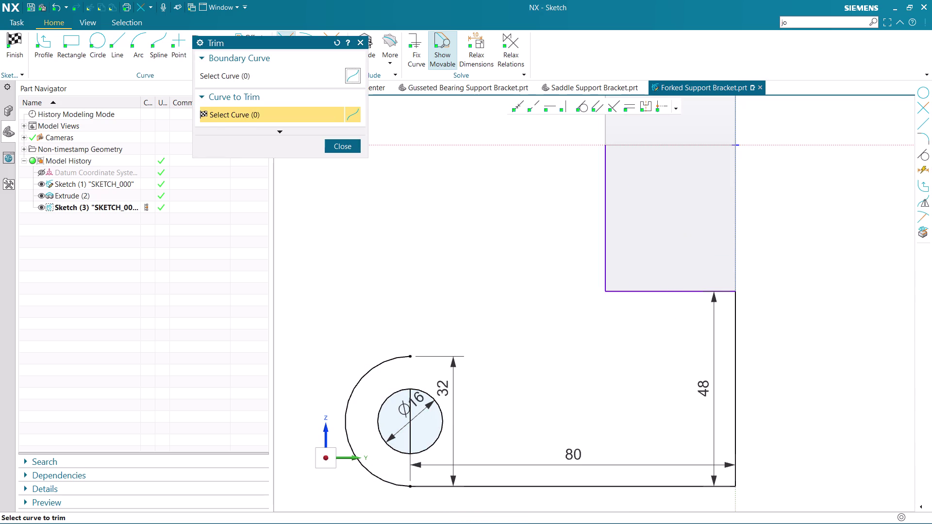
click(410, 432)
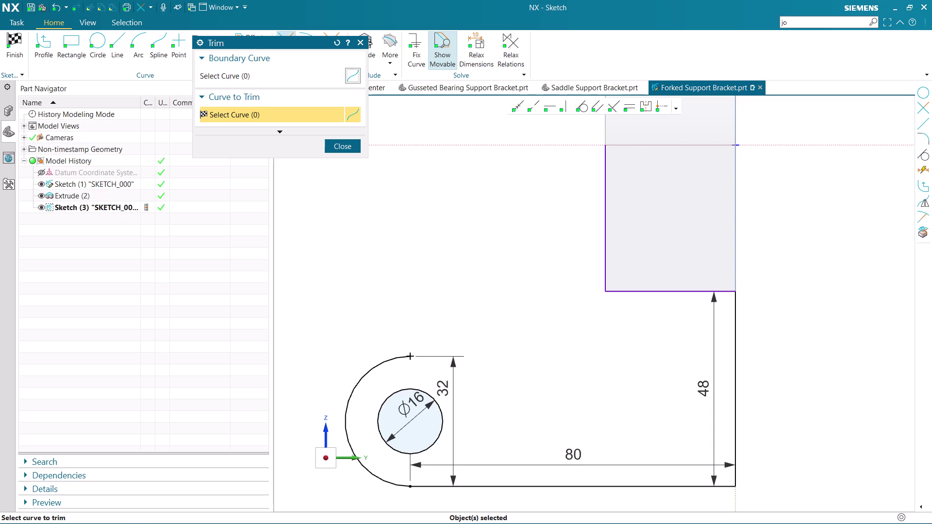
key(Escape)
click(119, 50)
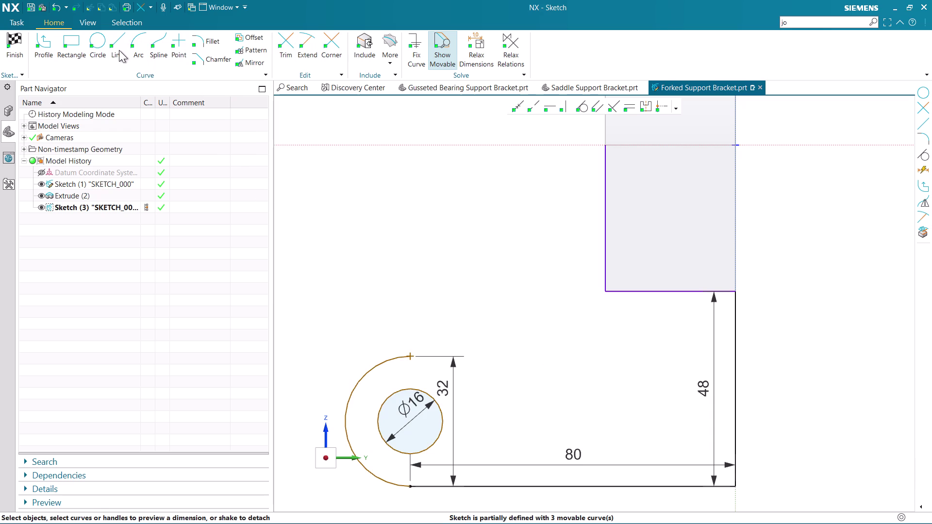
Draw a connecting line from the arc's top end and select it.
click(410, 355)
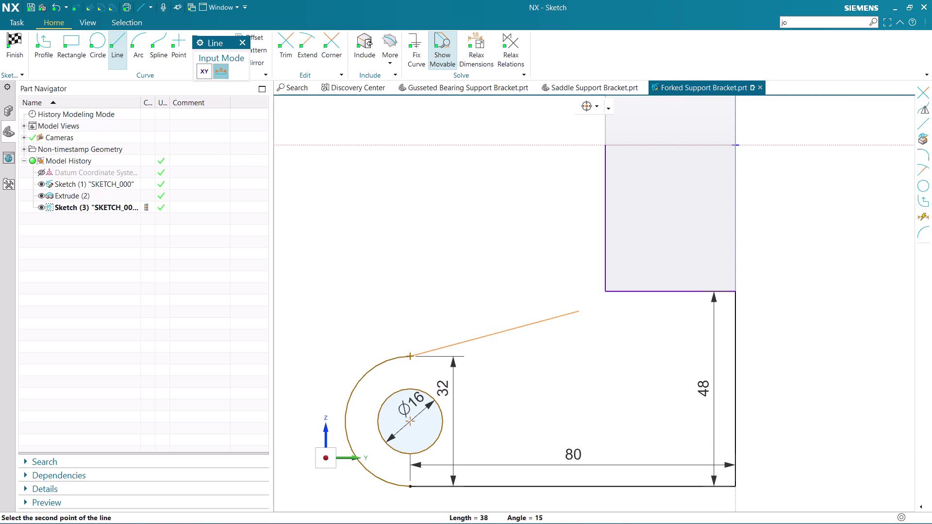
click(605, 290)
key(Escape)
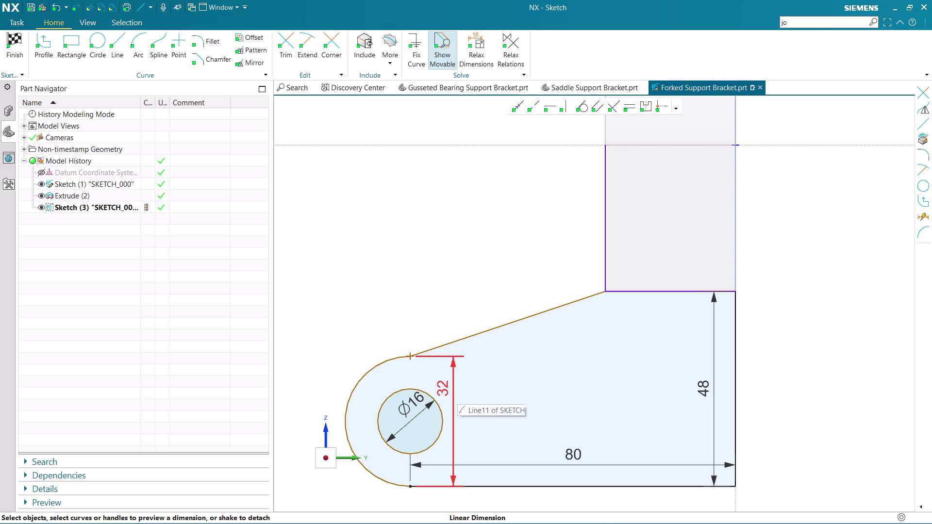
scroll(up, 3)
scroll(up, 3)
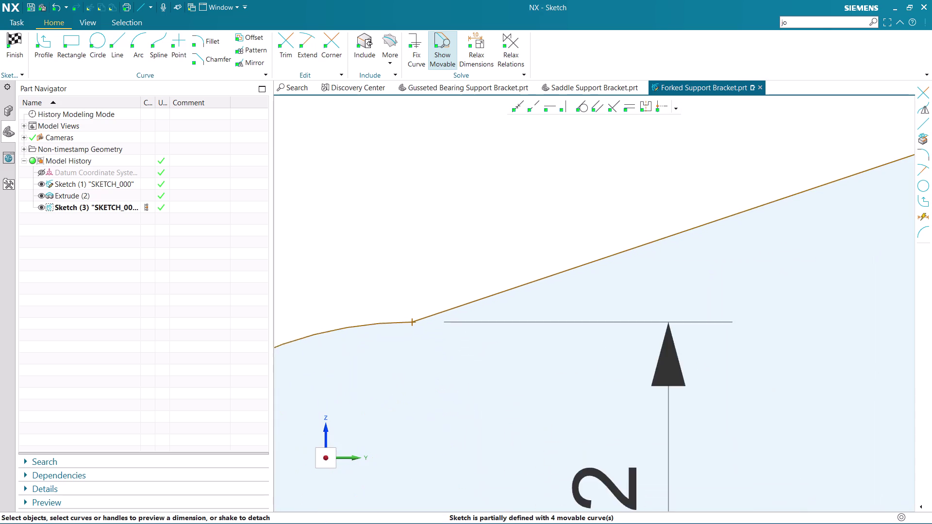
scroll(down, 3)
scroll(up, 3)
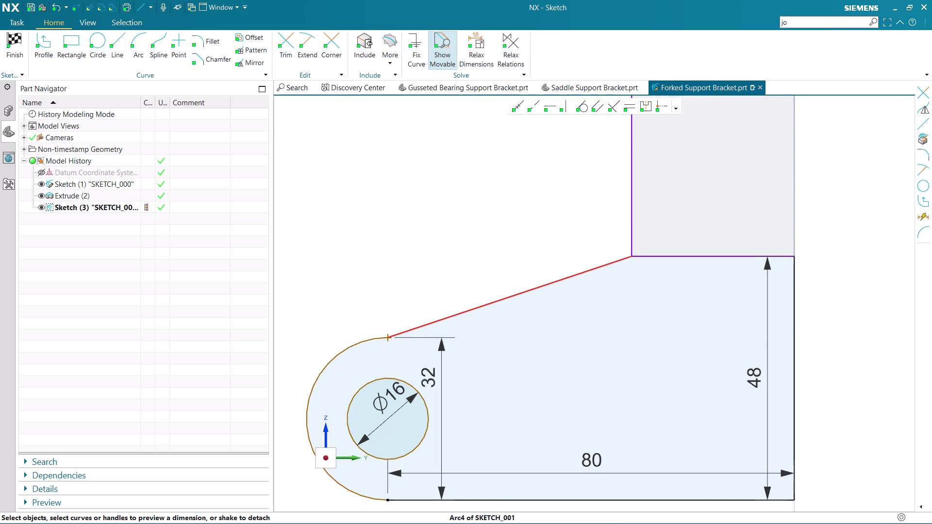
click(405, 333)
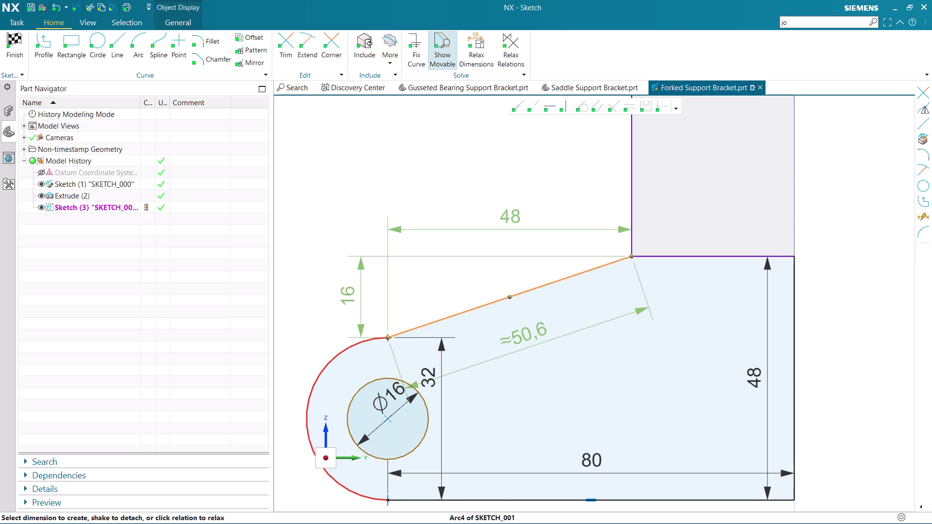
Undo the connecting line and the earlier trims of the lug.
key(ctrl+z)
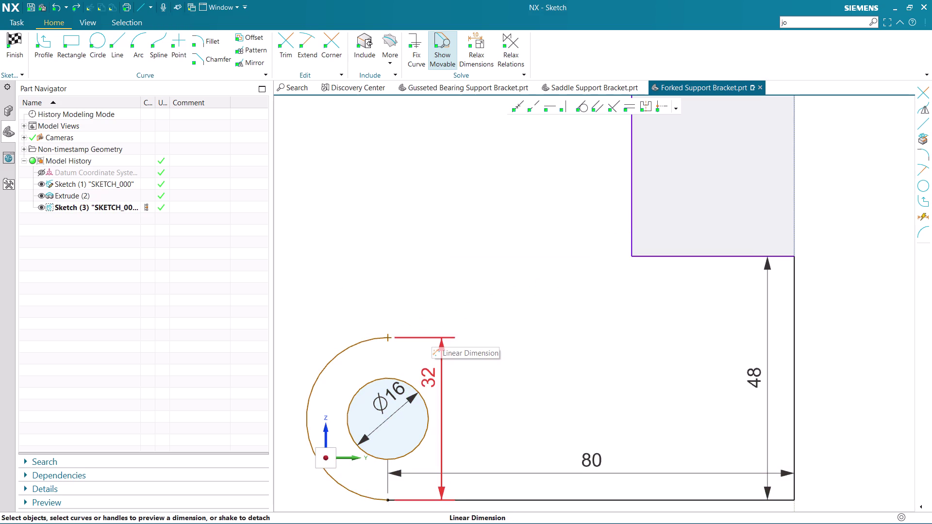
key(ctrl+z)
key(ctrl+z)
key(ctrl+z)
key(ctrl+z)
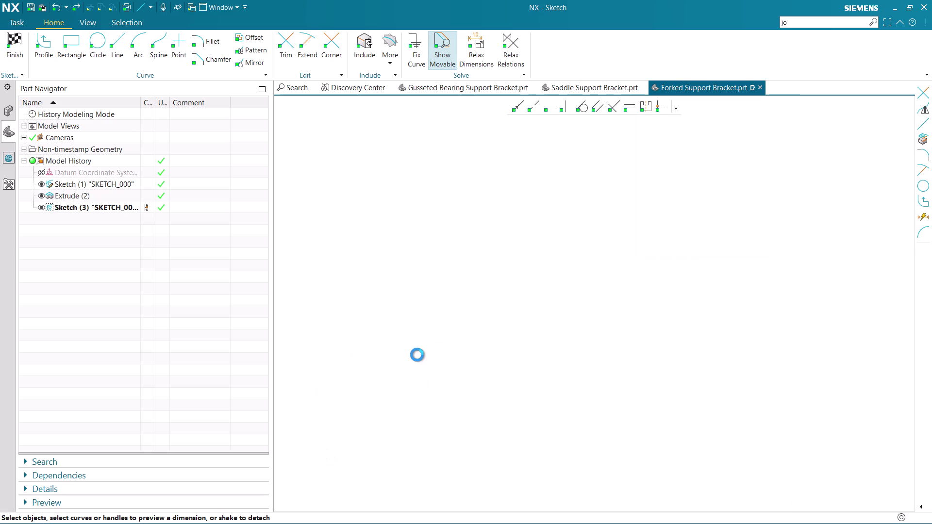
scroll(up, 3)
scroll(down, 3)
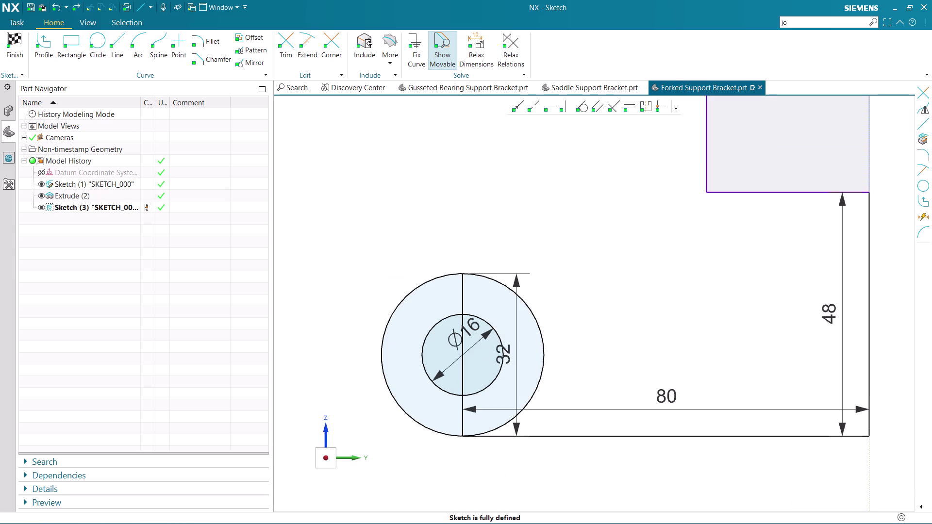
Draw a slanted line from the block corner to above the lug circle.
click(118, 43)
click(705, 193)
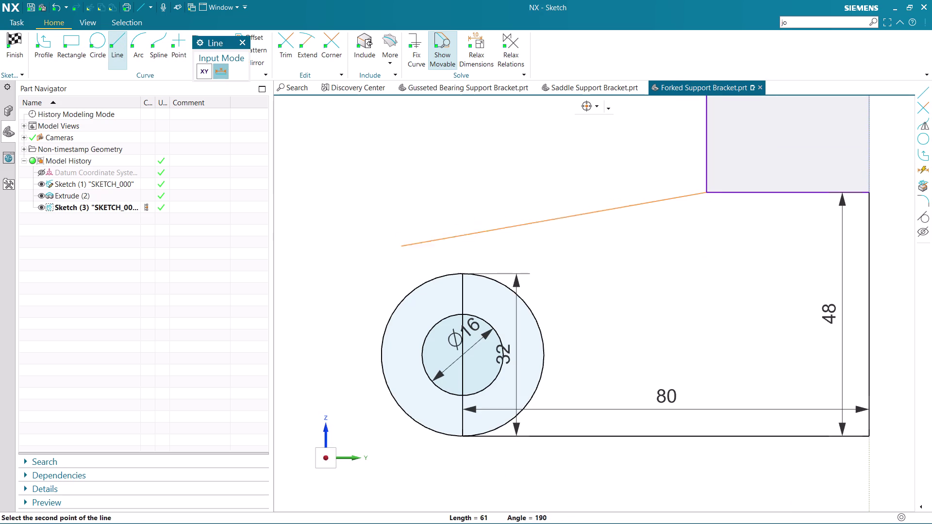
click(383, 265)
key(Escape)
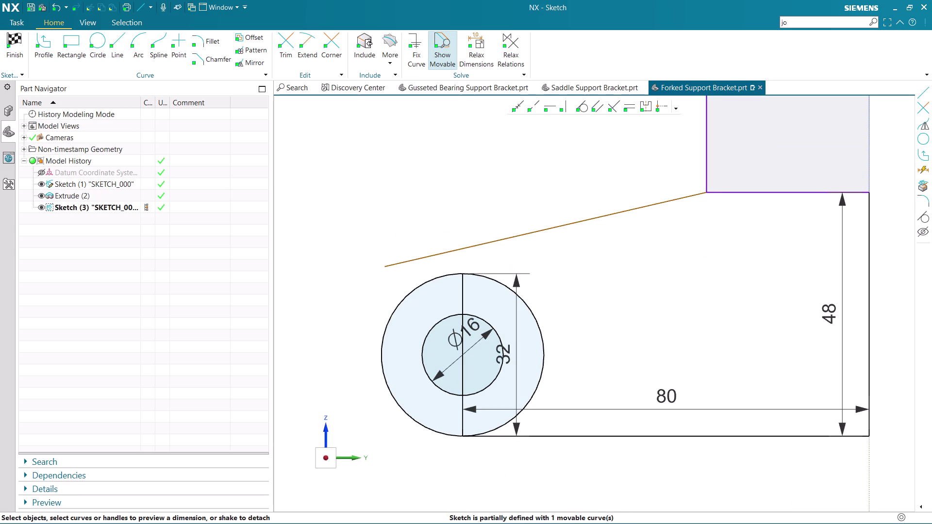
Make the slanted line tangent to the fixed outer circle.
click(576, 104)
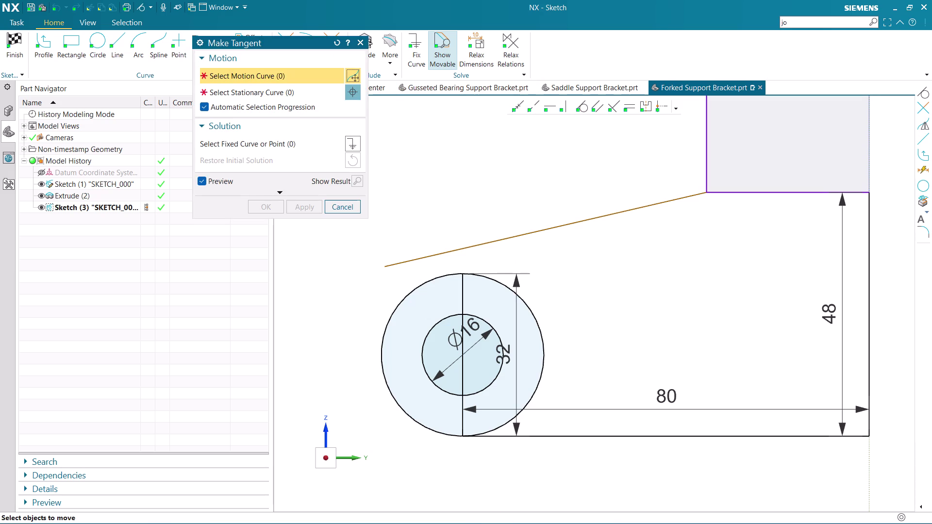
click(406, 297)
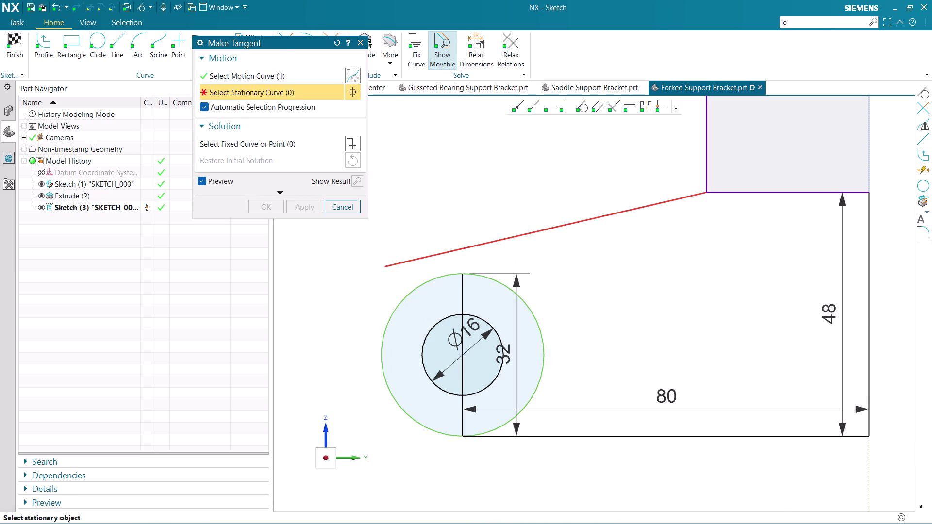
click(398, 262)
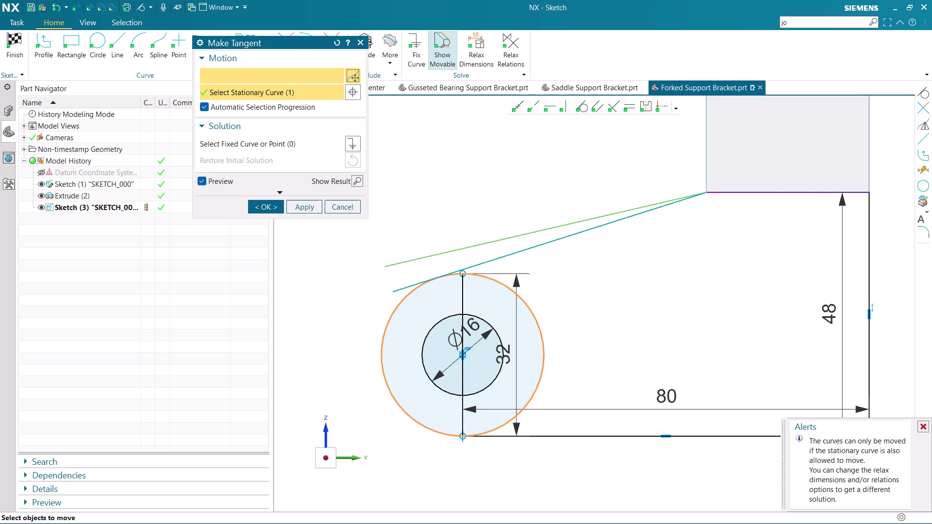
middle_click(604, 299)
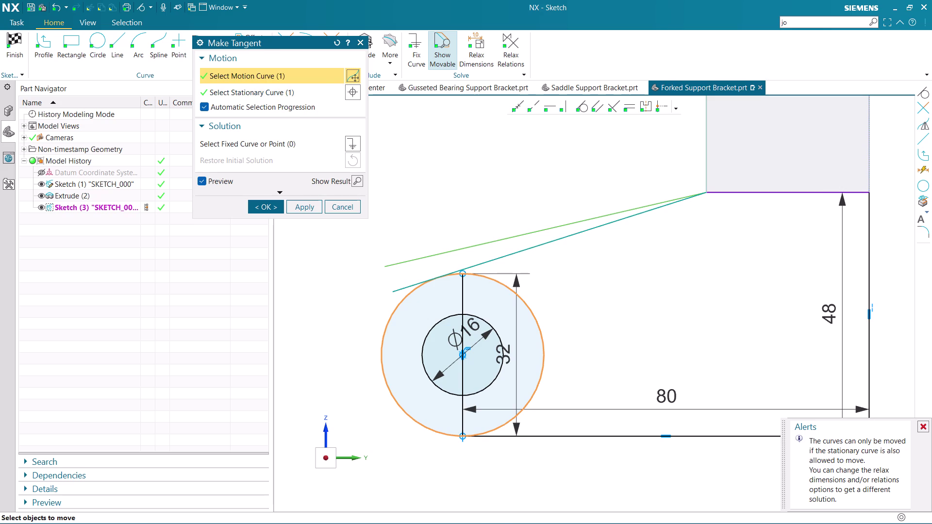
click(287, 43)
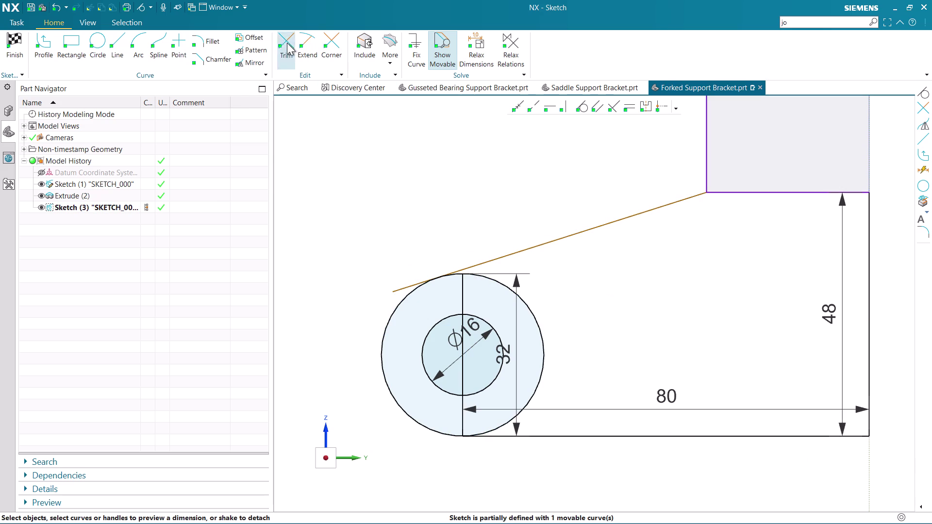
Trim the outer circle's right half and the small arc piece past the tangent point.
click(401, 290)
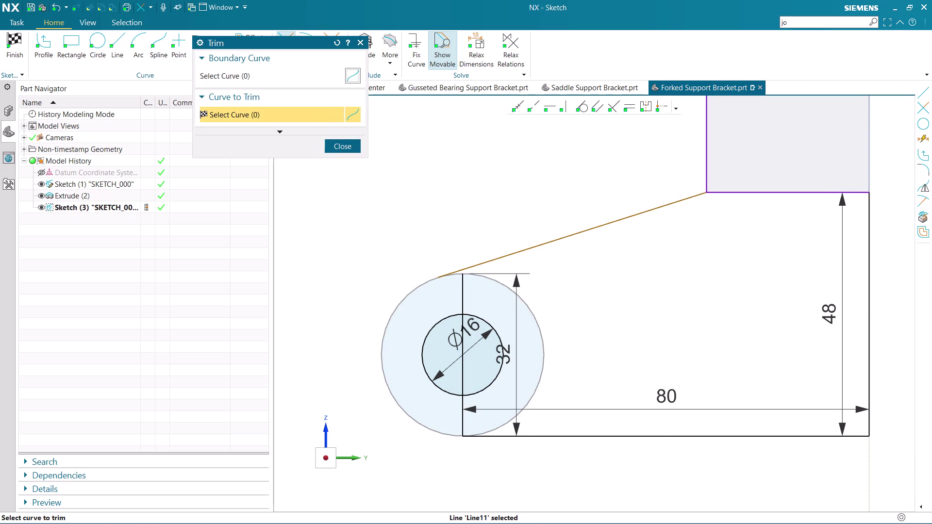
click(500, 284)
scroll(up, 3)
click(458, 272)
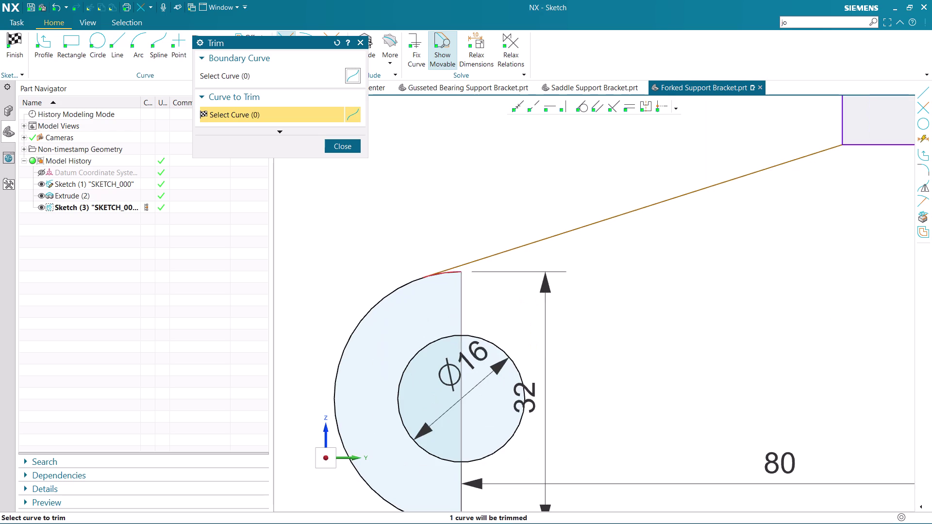
click(461, 292)
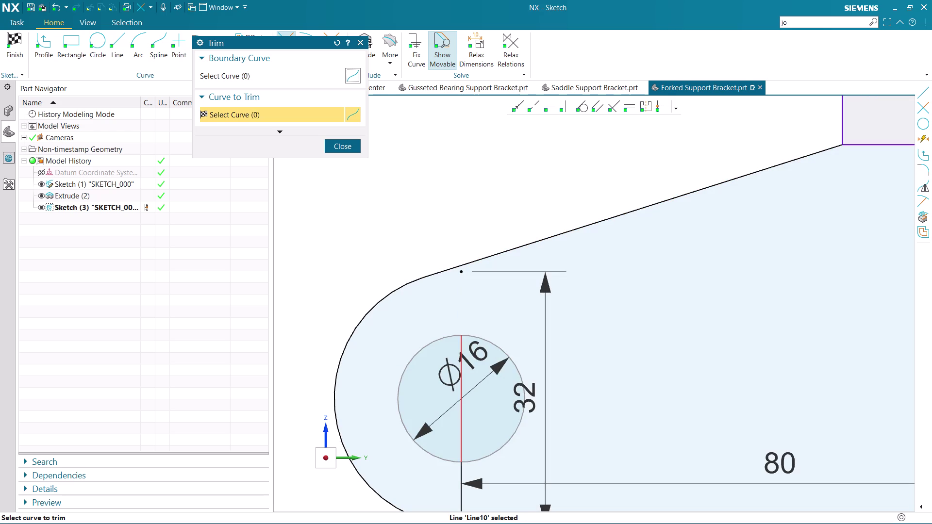
Trim the vertical line segments through the hole and close Trim.
click(461, 413)
scroll(down, 3)
click(461, 456)
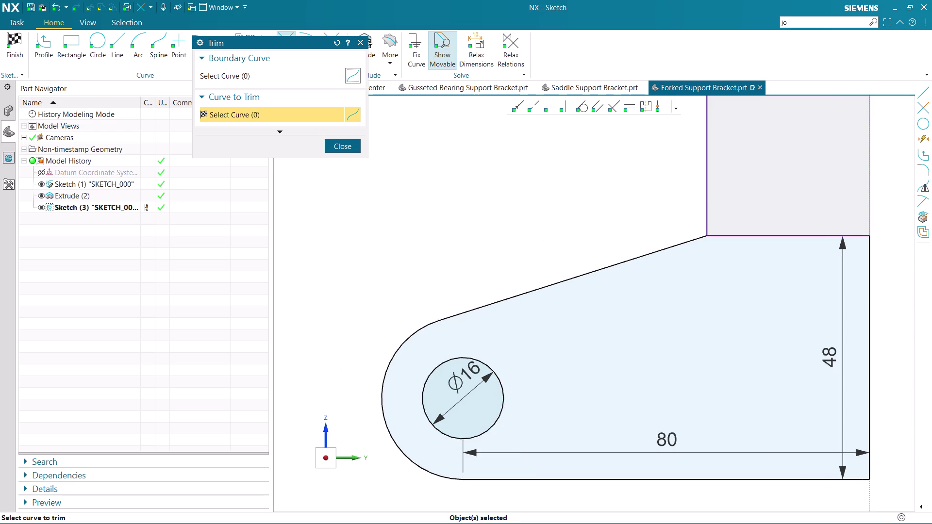
scroll(down, 3)
scroll(up, 3)
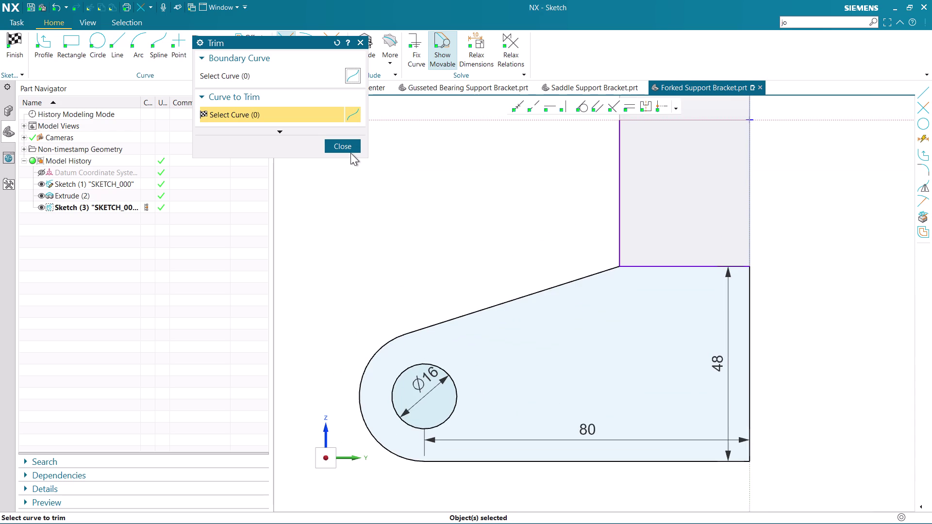
click(351, 153)
click(338, 150)
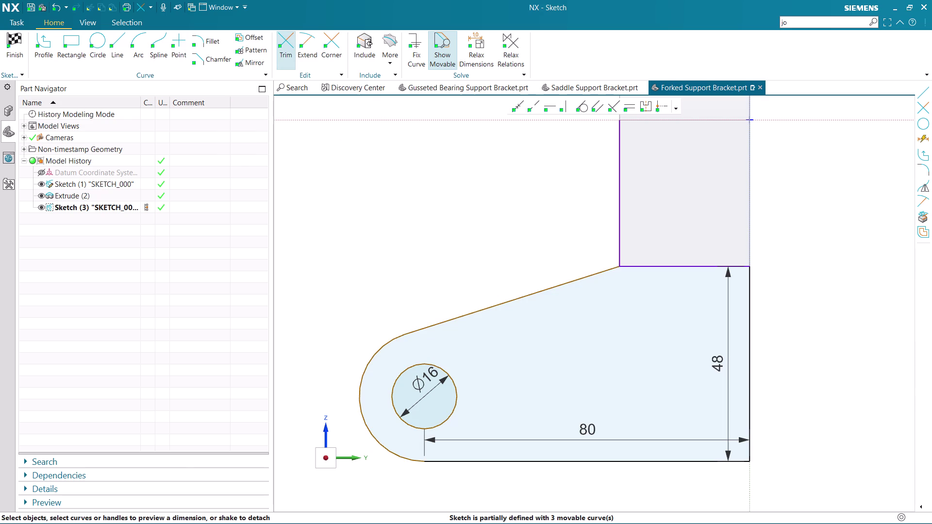
Try Extend without changes, then bring up options for the vertical block edge.
scroll(down, 3)
scroll(down, 3)
scroll(down, 3)
scroll(up, 3)
scroll(up, 3)
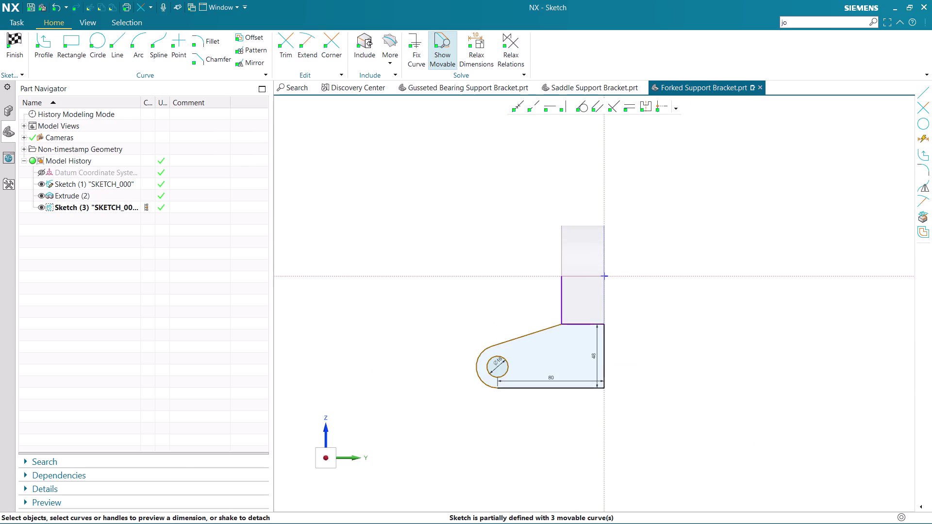
scroll(up, 3)
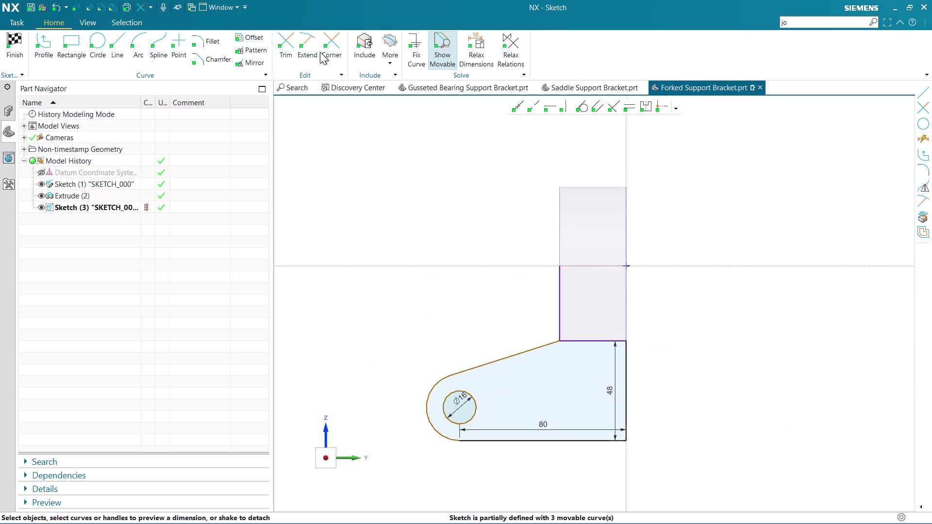
click(308, 46)
click(364, 37)
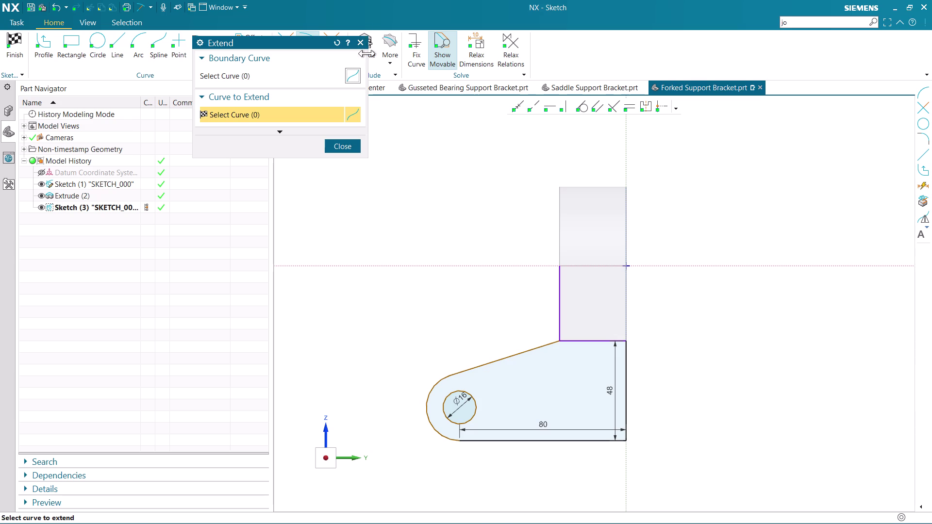
click(361, 45)
right_click(562, 286)
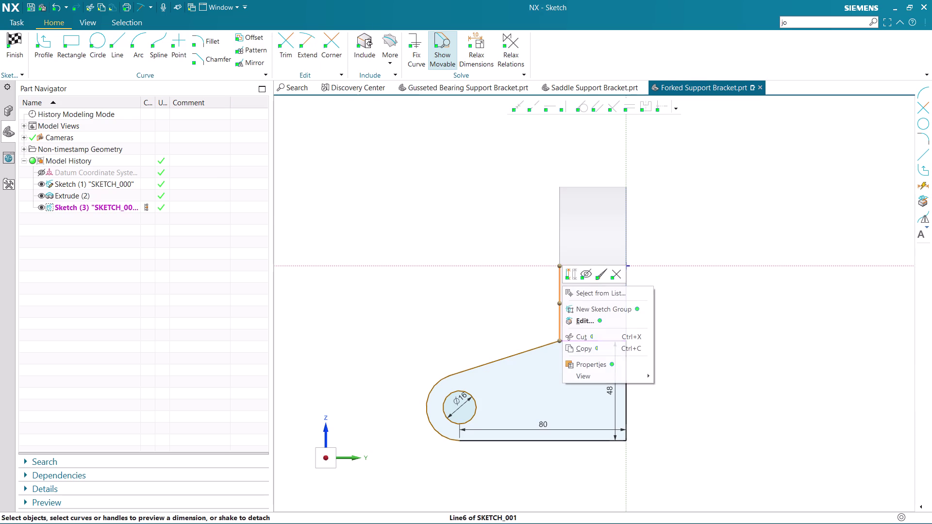
click(569, 277)
right_click(596, 341)
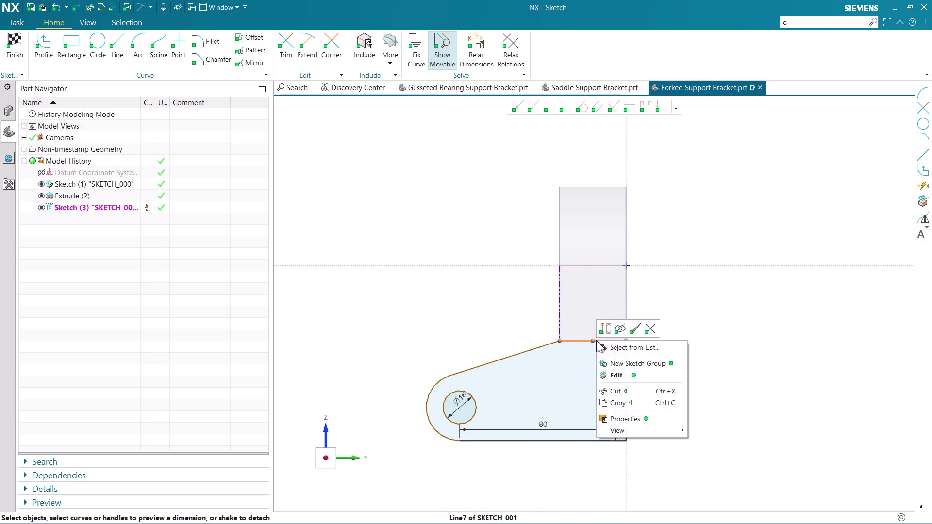
click(604, 330)
scroll(up, 3)
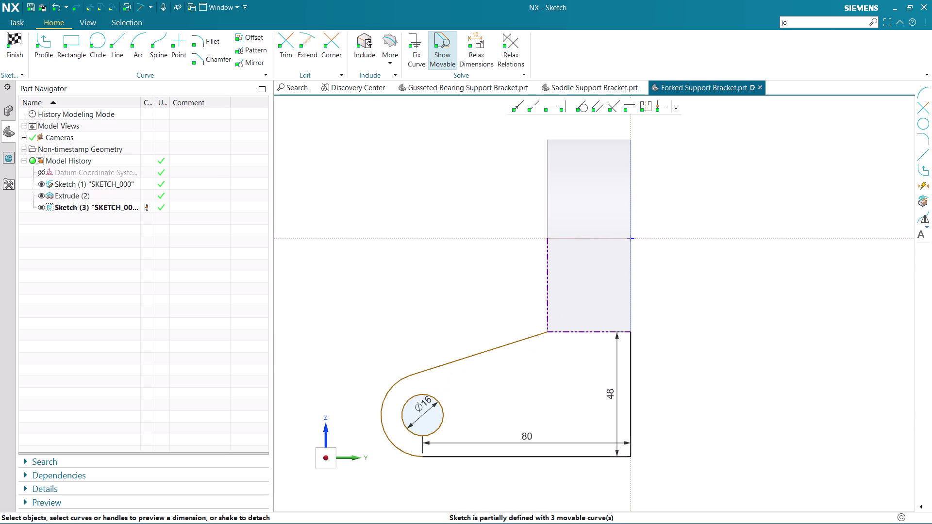
click(574, 332)
right_click(574, 332)
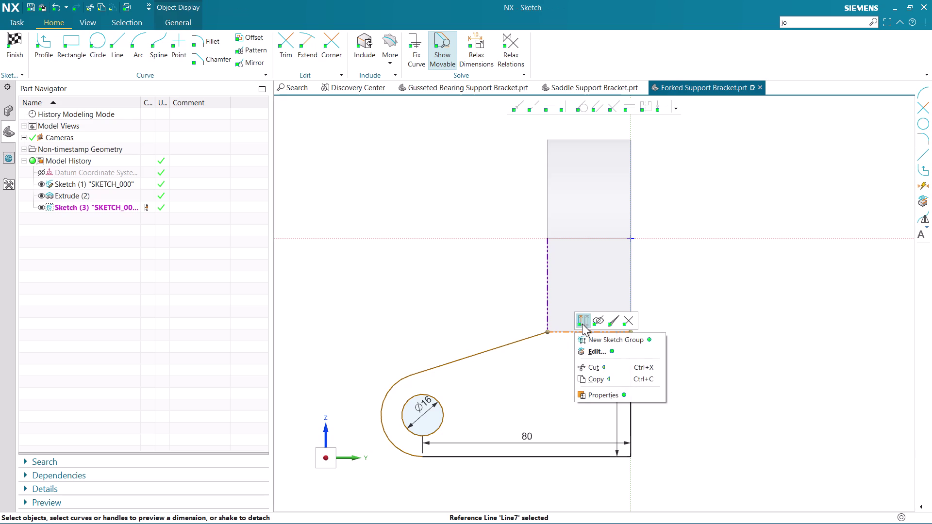
click(583, 323)
middle_drag(427, 301, 433, 305)
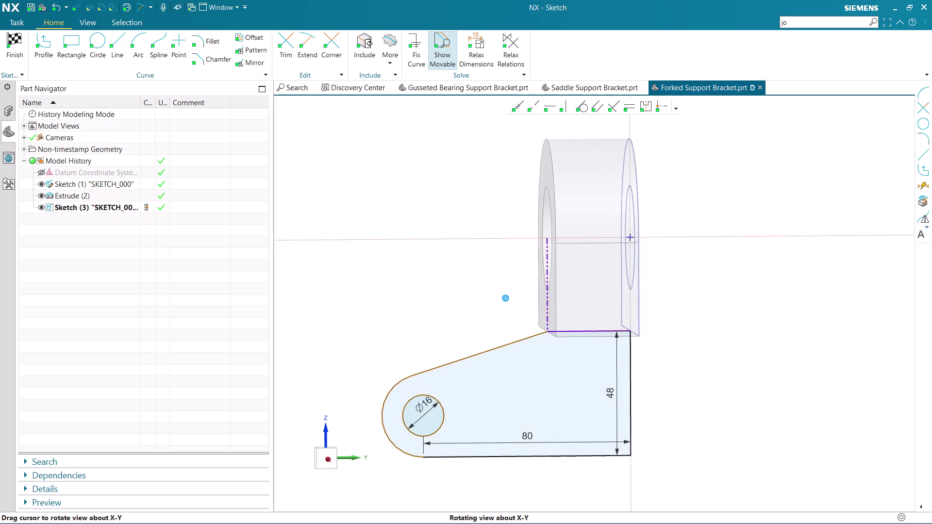
middle_drag(433, 305, 506, 309)
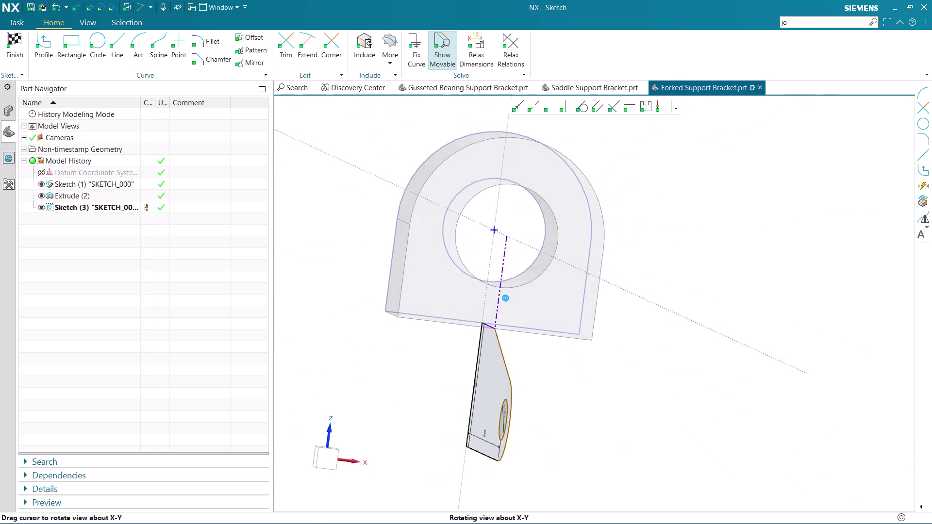
middle_drag(506, 309, 503, 305)
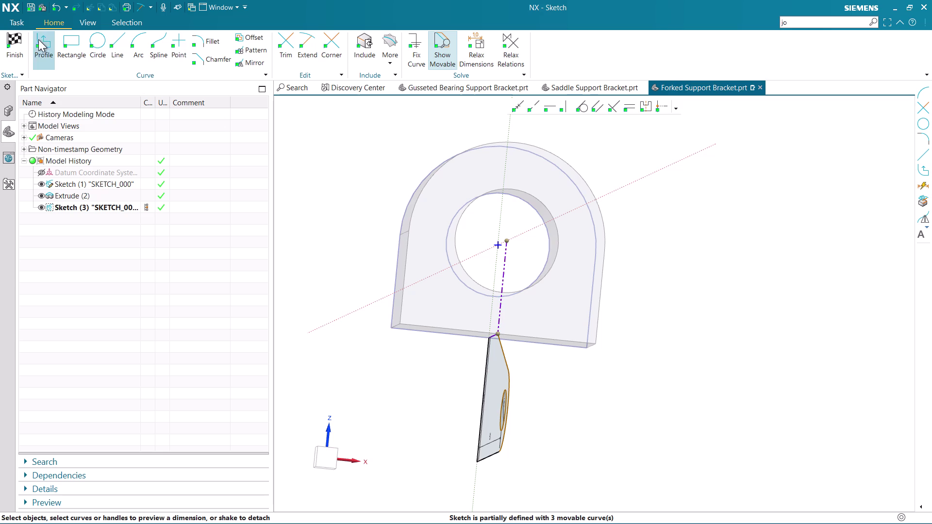
Finish the sketch and start an extrusion, orbiting to preview the lug.
click(6, 34)
scroll(up, 3)
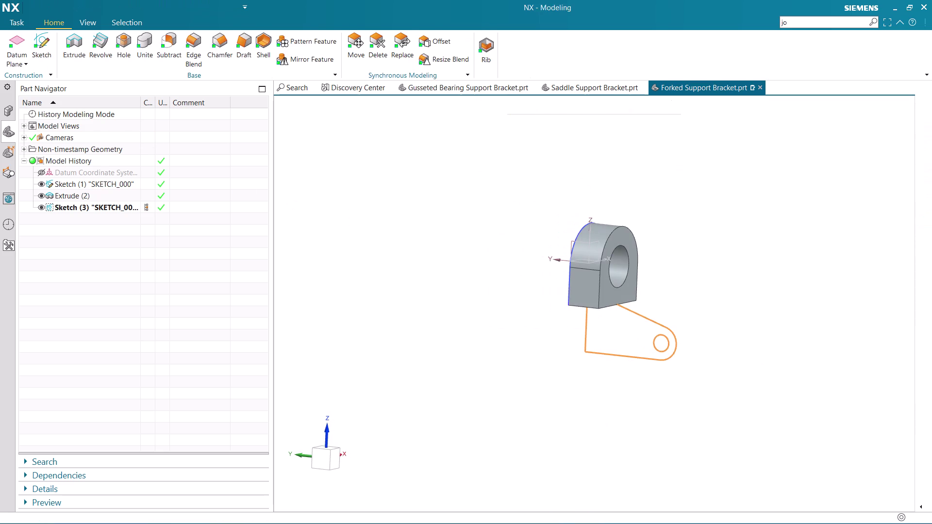
scroll(up, 3)
click(75, 41)
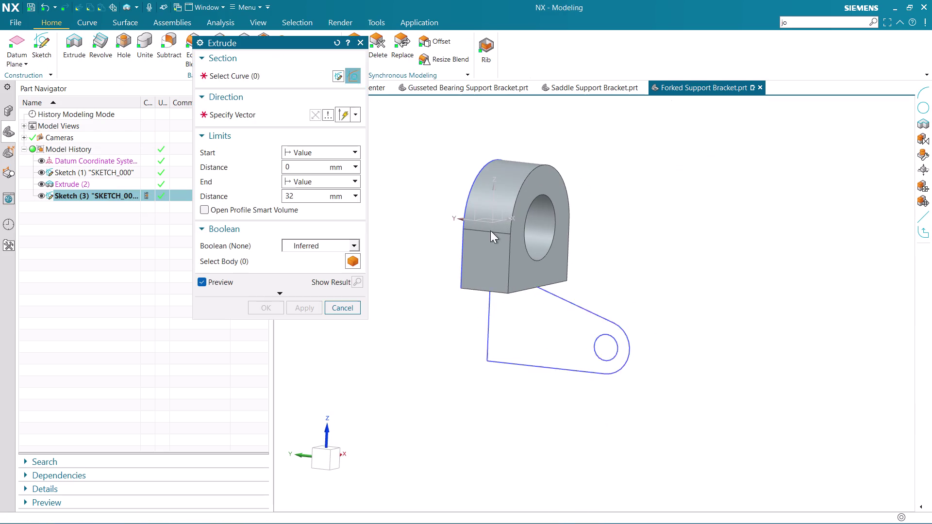
middle_drag(744, 314, 693, 325)
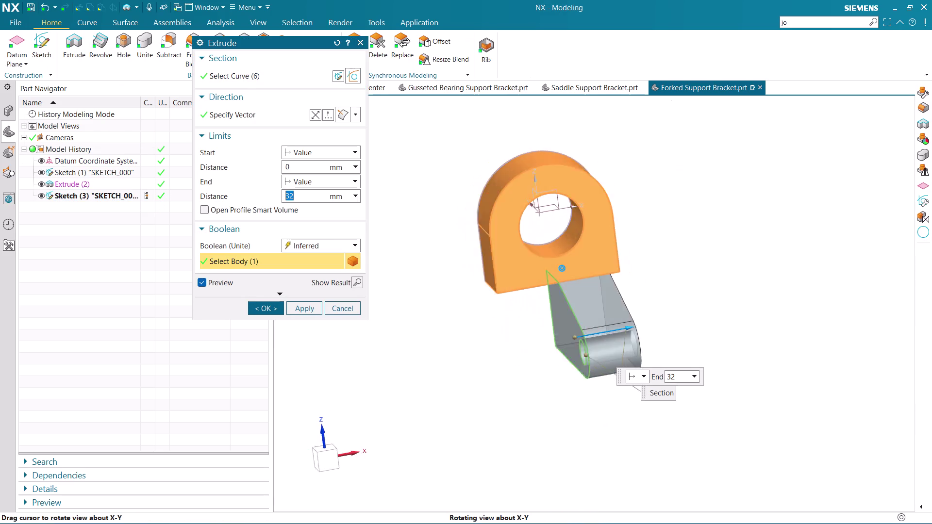
middle_drag(693, 325, 687, 322)
Set the lug extrusion start distance to 16.
drag(294, 164, 273, 165)
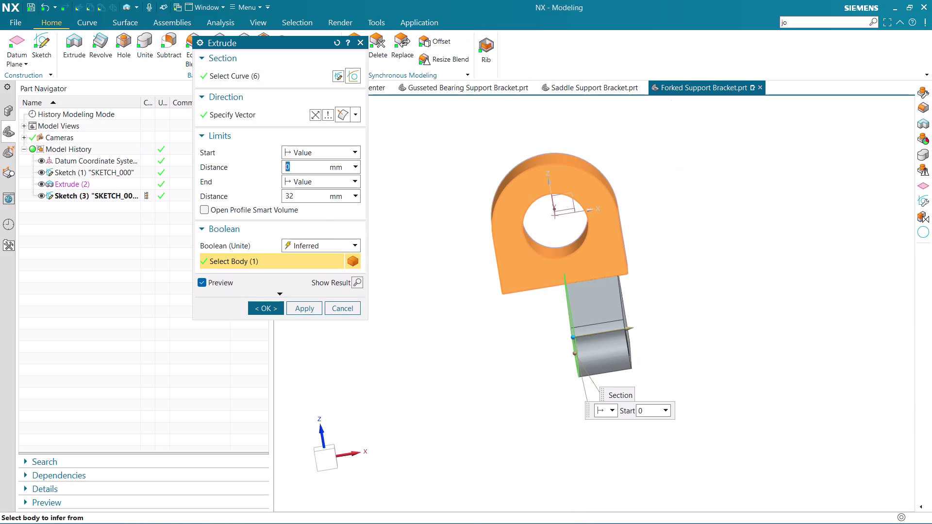
drag(273, 164, 260, 166)
key(BackSpace)
key(1)
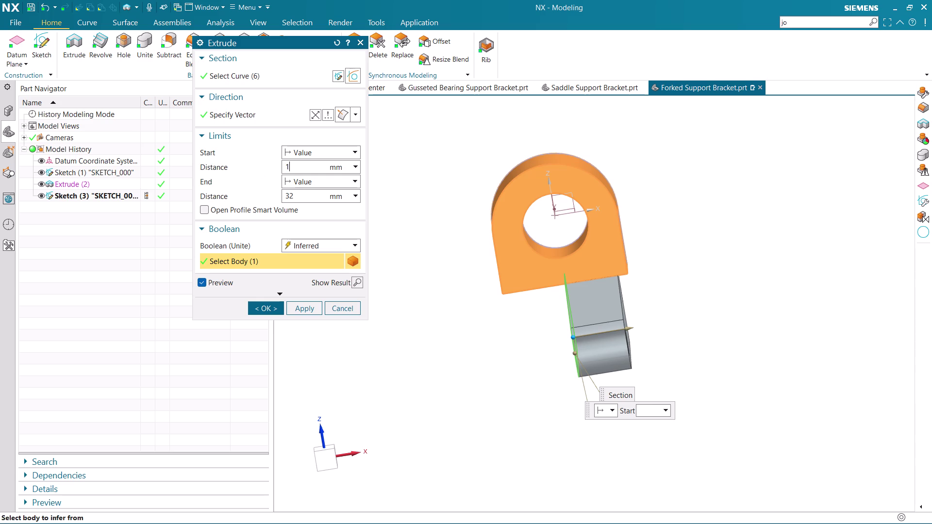
key(6)
key(Return)
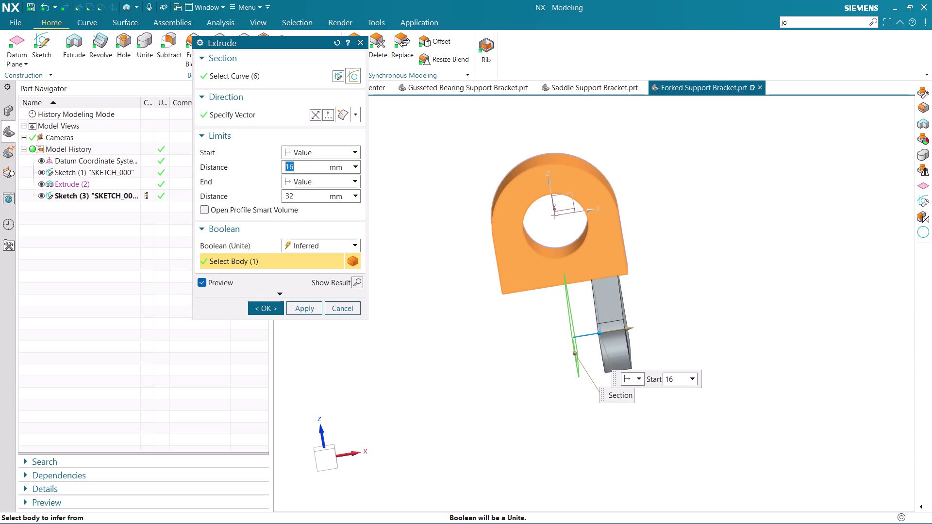
Set the end distance to 16+18 and create the united lug extrusion.
drag(300, 201, 270, 202)
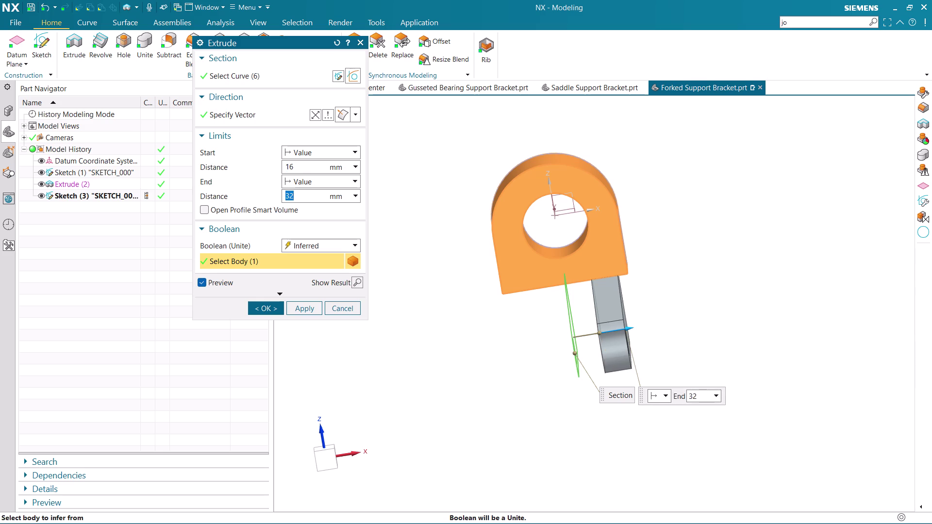
key(BackSpace)
key(1)
key(8)
key(Return)
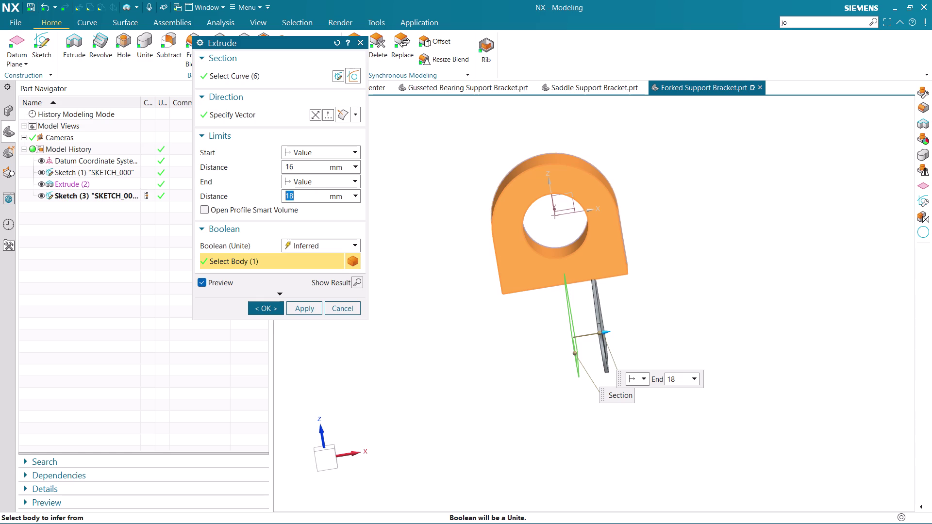
drag(317, 194, 282, 200)
key(BackSpace)
text(16)
text(+16)
key(BackSpace)
key(8)
key(Return)
click(302, 302)
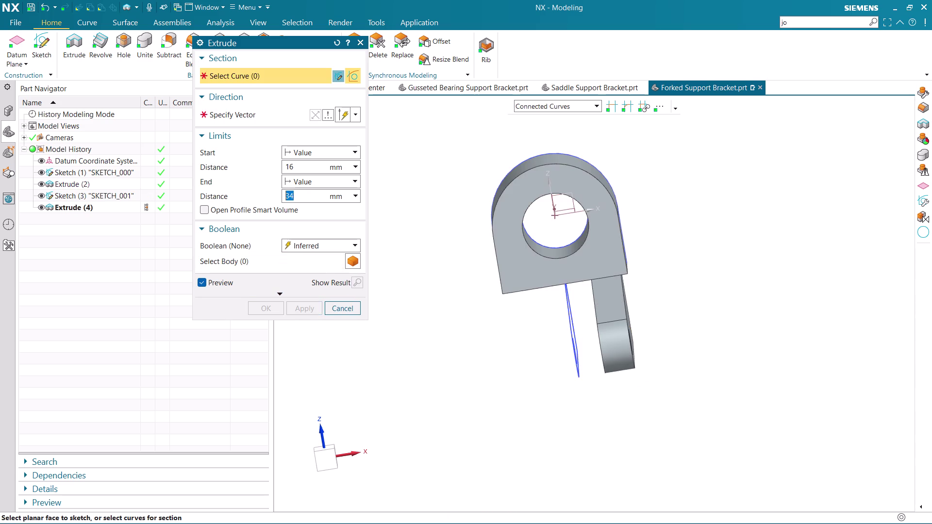
middle_drag(658, 332, 628, 321)
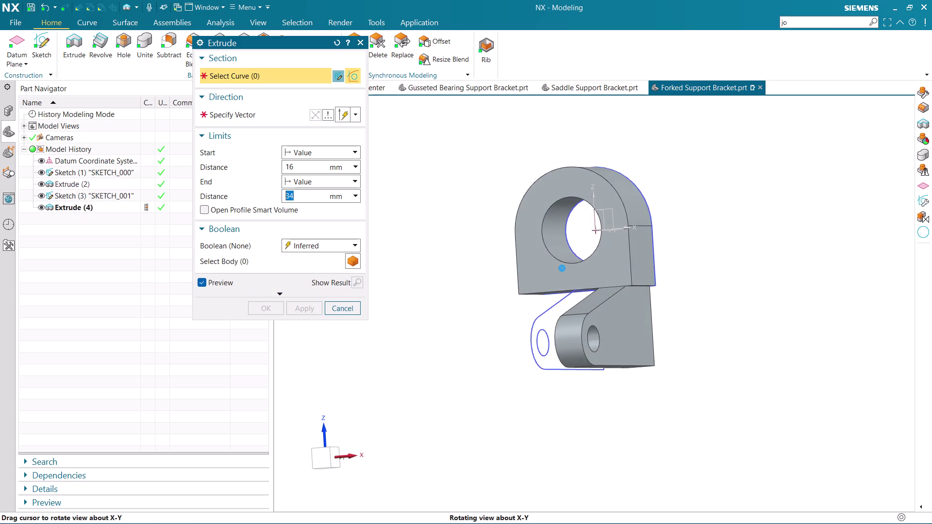
middle_drag(628, 321, 623, 325)
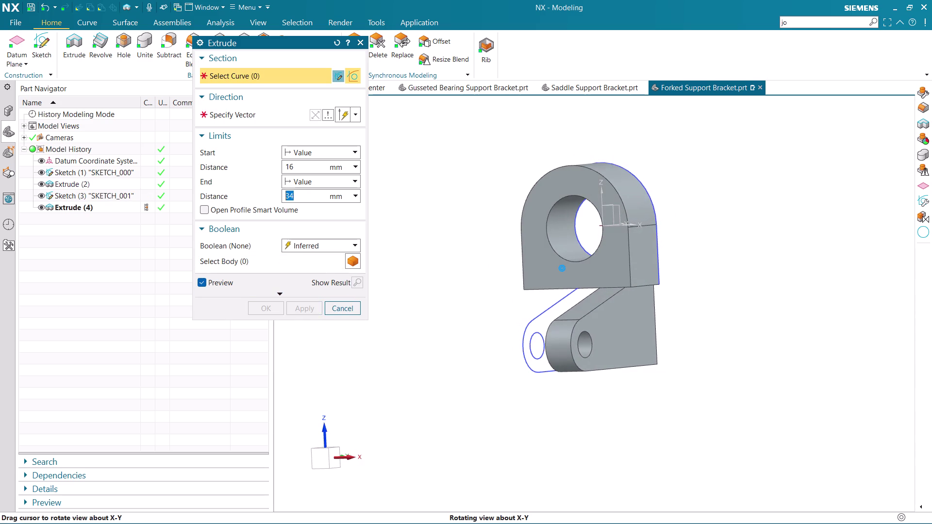
middle_drag(624, 325, 645, 321)
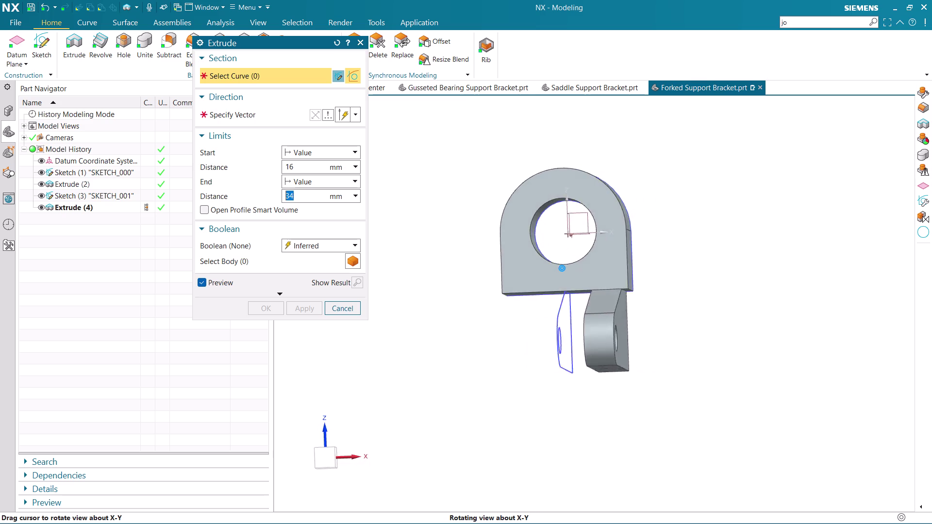
middle_drag(645, 321, 644, 328)
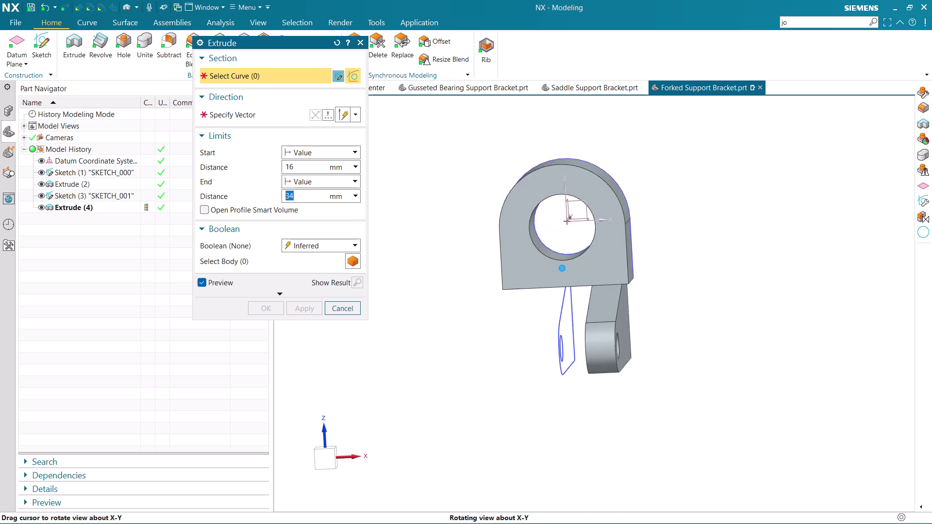
middle_drag(643, 328, 632, 330)
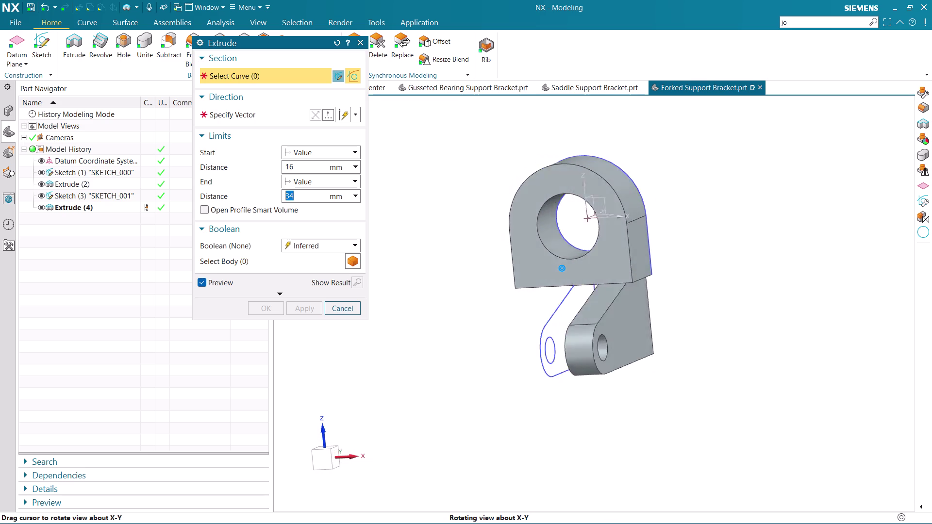
middle_drag(632, 329, 651, 330)
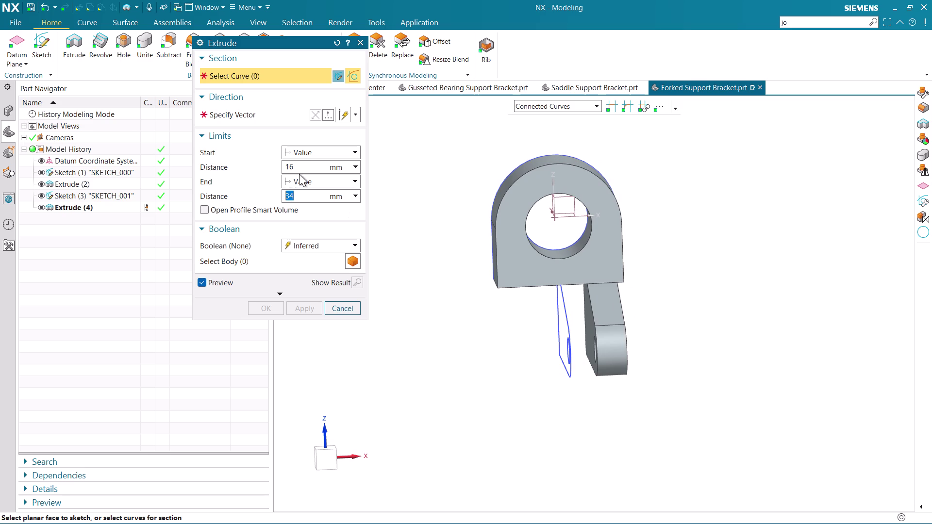
Enter start distance 20, then cancel and undo the side lug extrusion.
drag(303, 166, 281, 169)
key(BackSpace)
text(20)
key(Return)
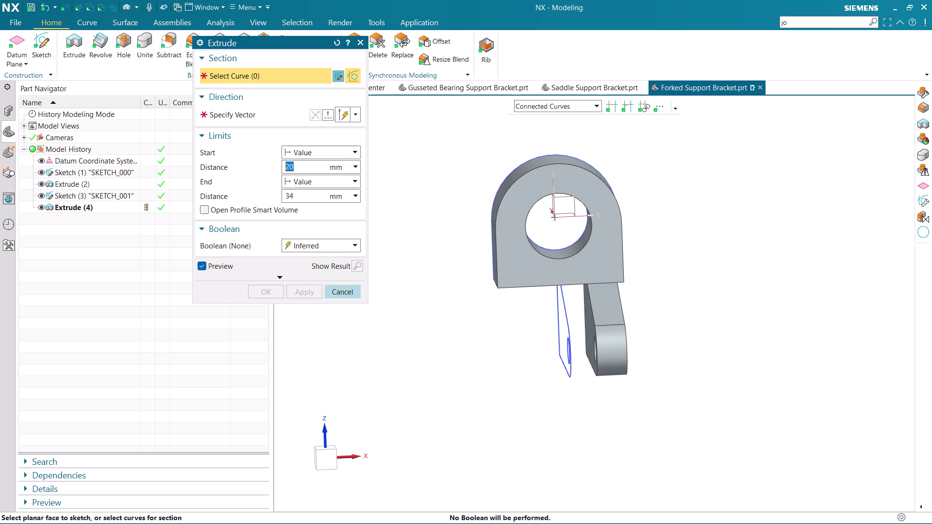
click(347, 289)
key(ctrl+z)
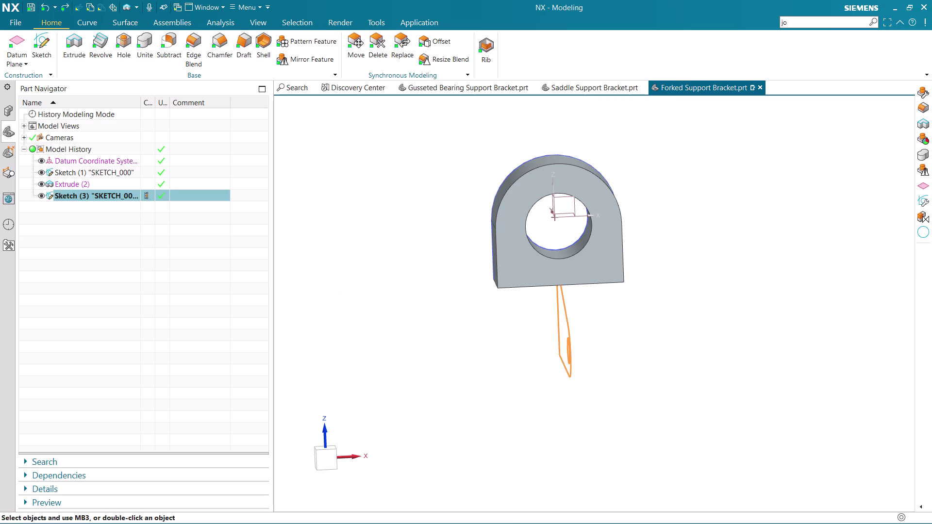
Reopen the lug extrusion with a start distance of 20.
click(77, 50)
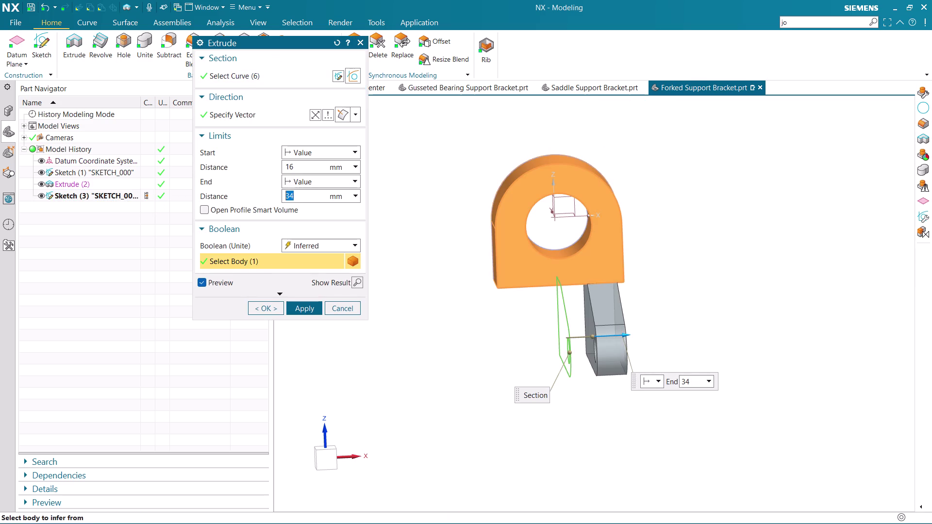
drag(304, 166, 275, 165)
key(BackSpace)
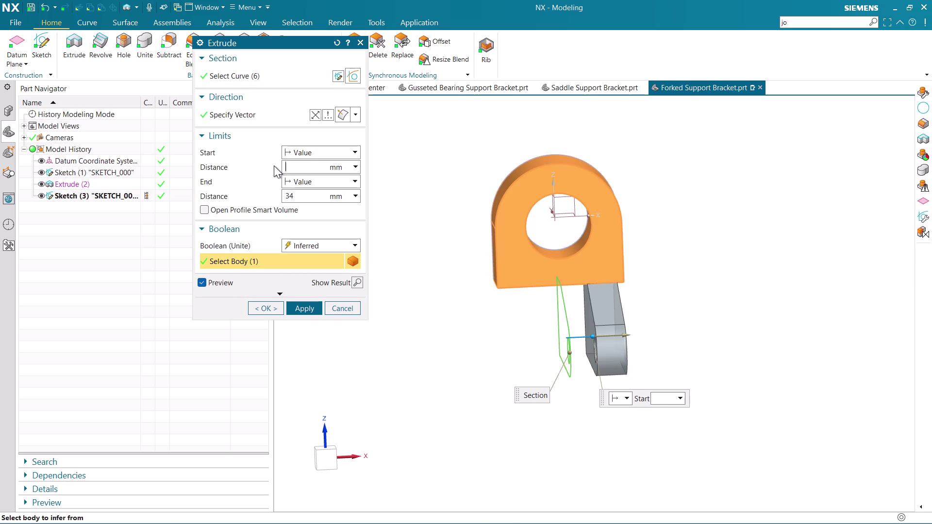
text(20)
key(Return)
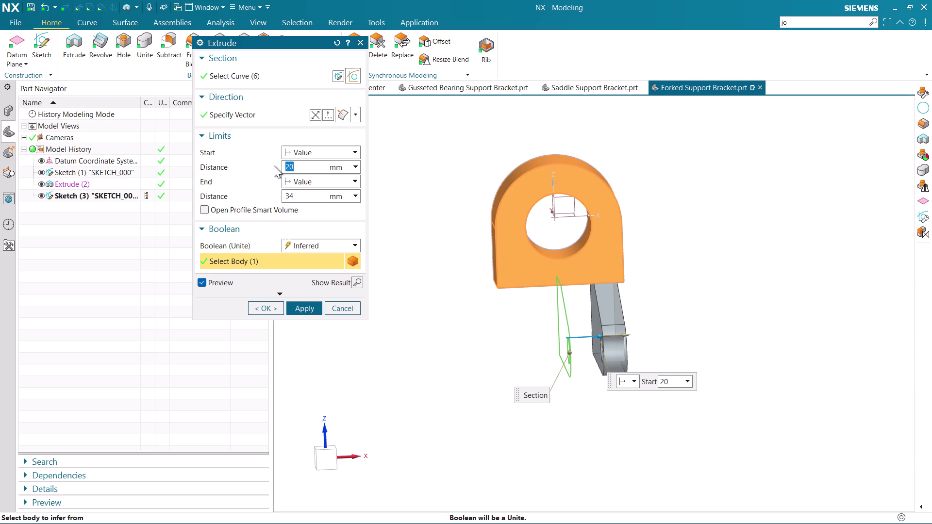
Set the end distance to 20+18, check the preview, and apply.
drag(309, 195, 252, 197)
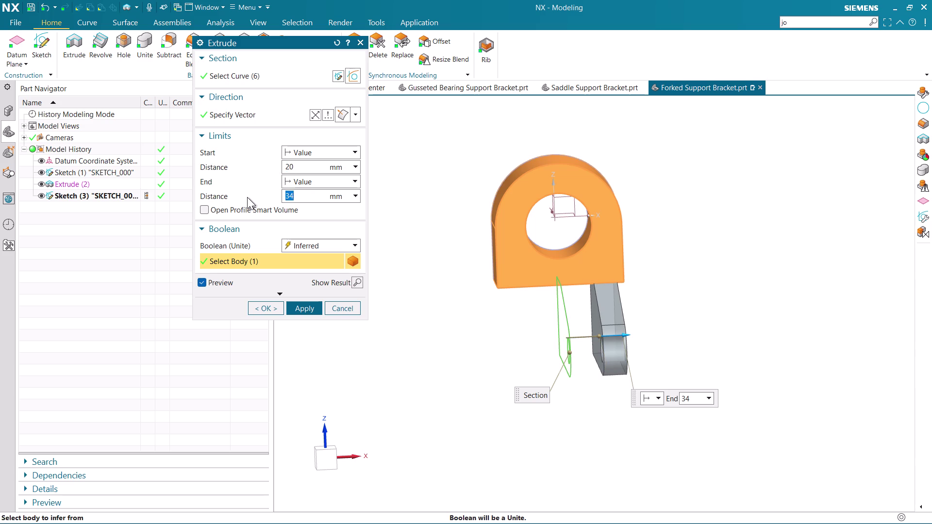
key(BackSpace)
text(20)
key(equal)
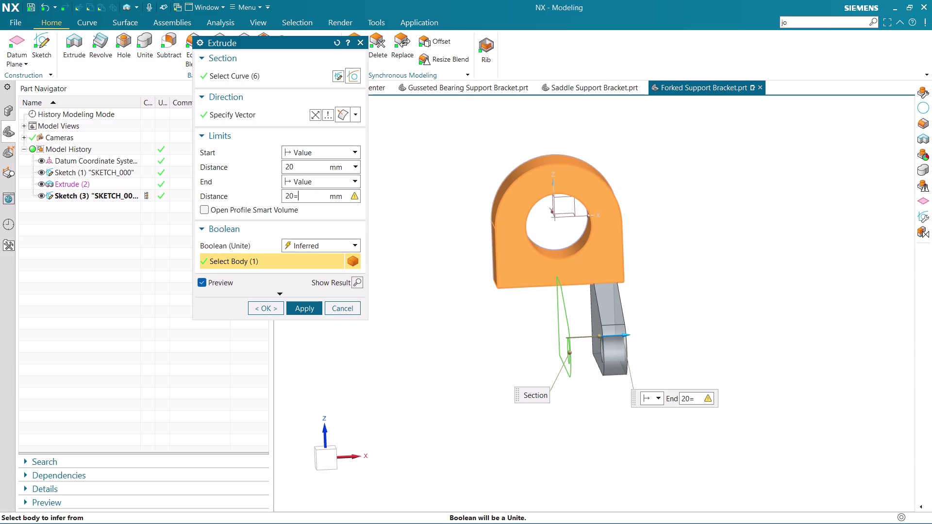
key(BackSpace)
key(shift+plus)
text(1)
text(8)
key(Return)
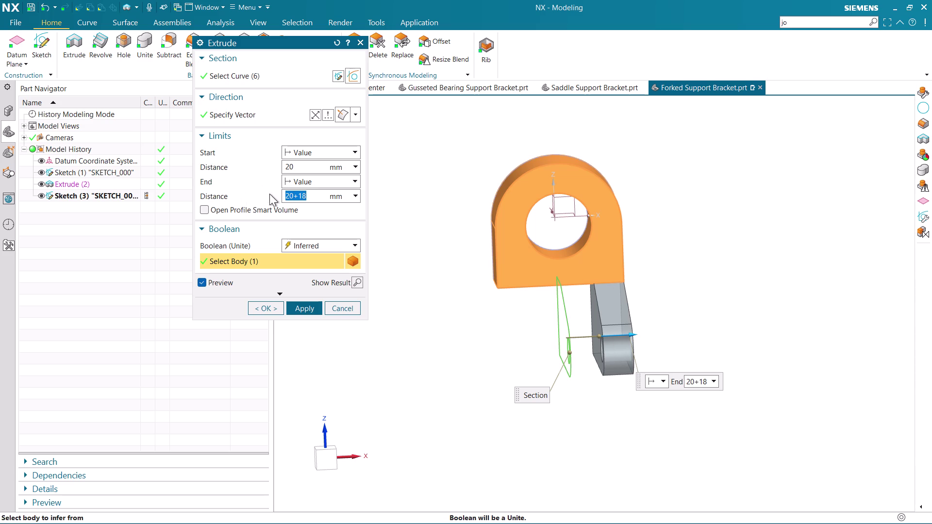
middle_drag(659, 280, 573, 305)
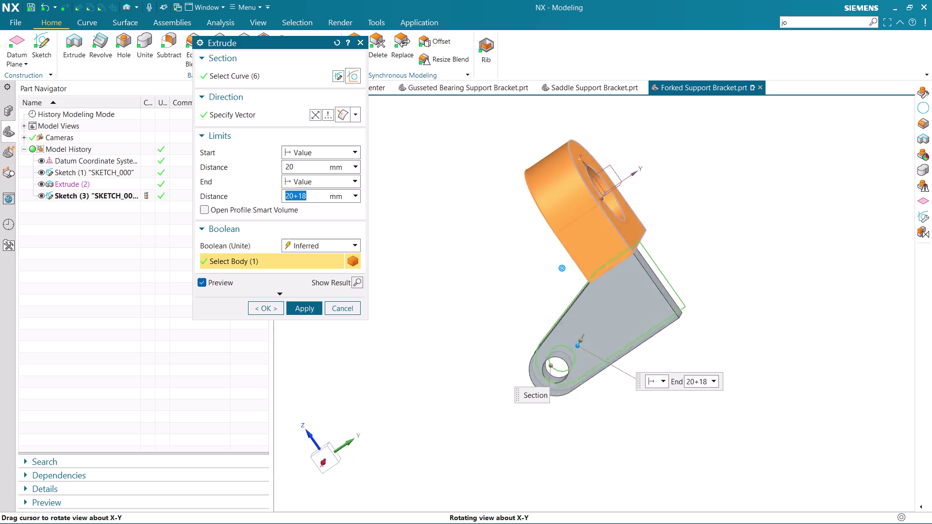
middle_drag(573, 305, 633, 285)
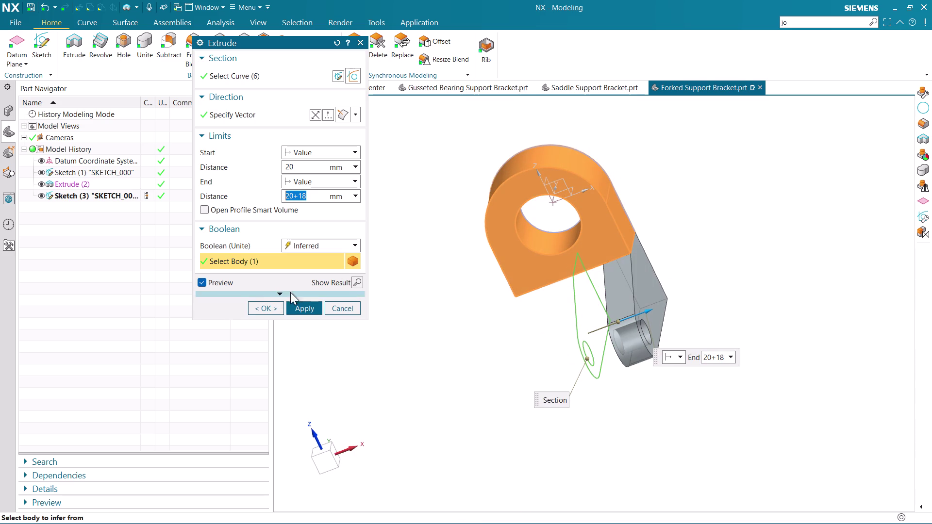
click(315, 308)
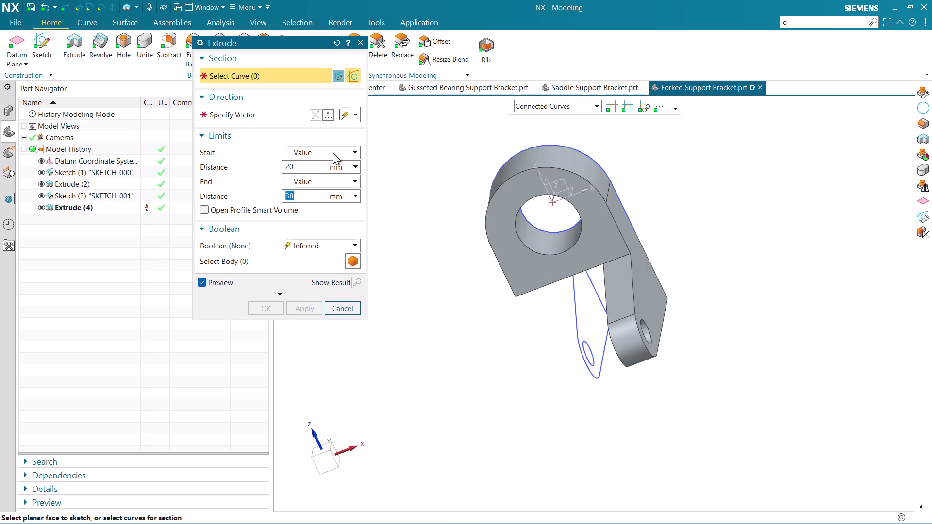
Reverse the direction of the second arm extrusion.
click(578, 322)
scroll(up, 3)
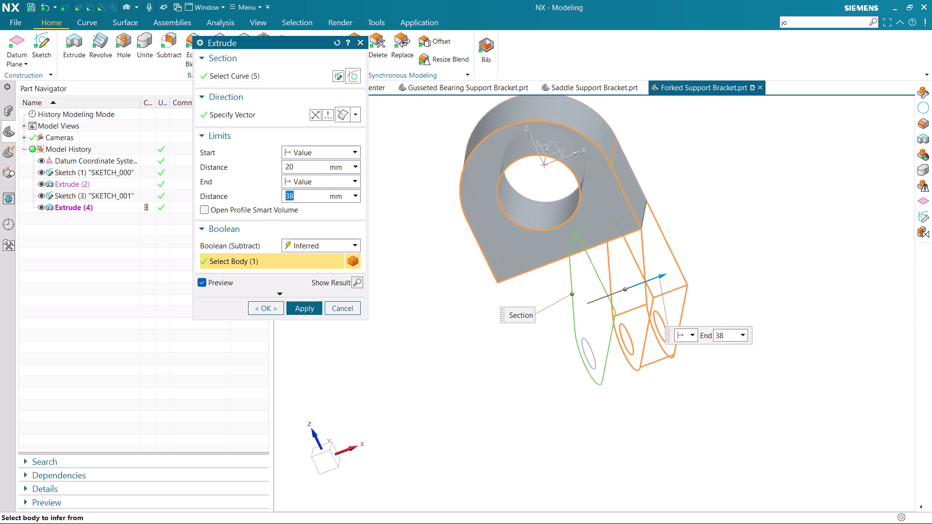
scroll(up, 3)
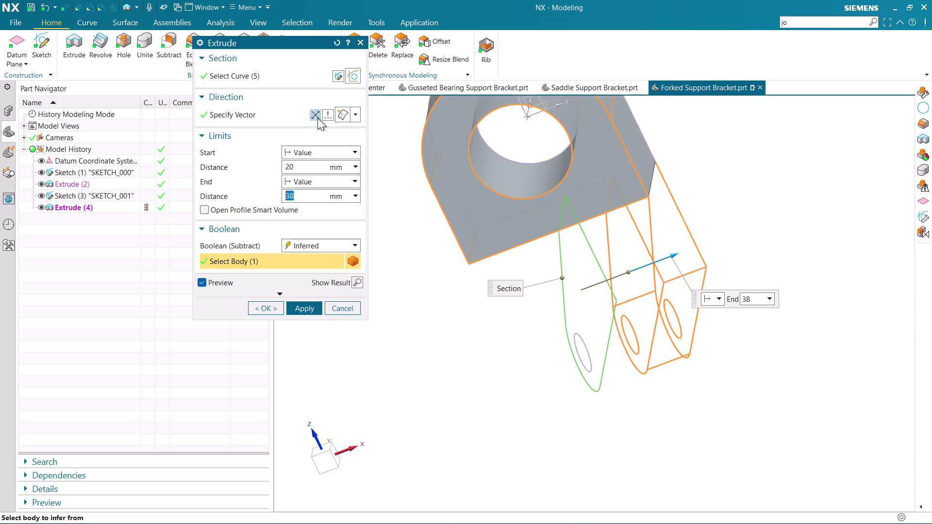
click(317, 112)
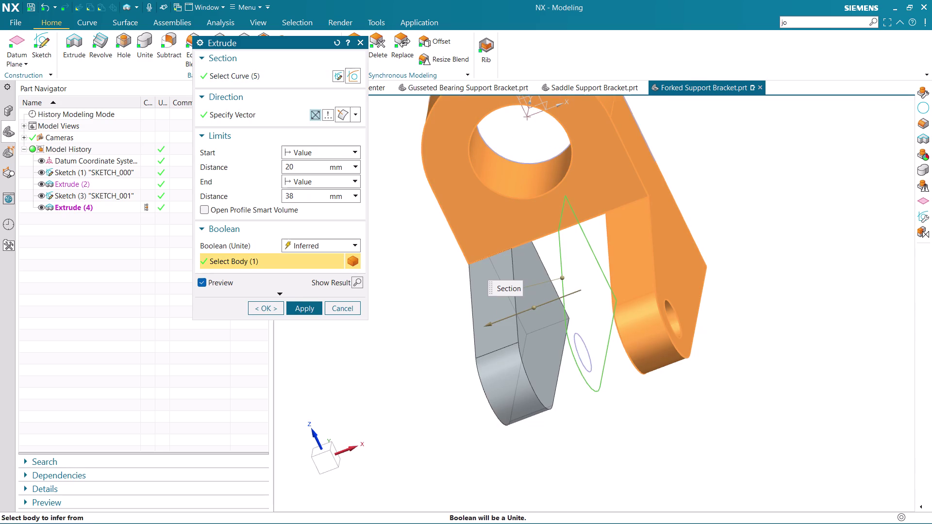
Add the pin hole circle to the section and check the arm preview.
scroll(up, 3)
click(282, 80)
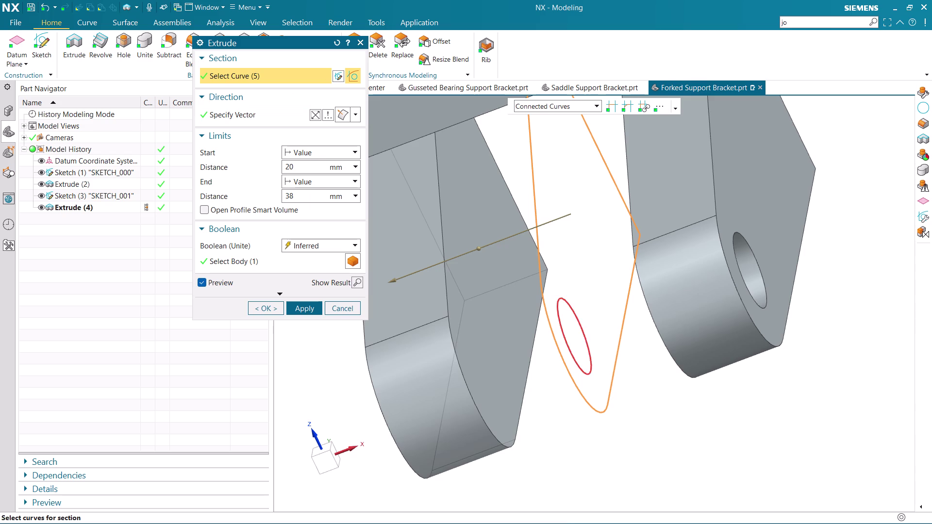
click(590, 370)
scroll(down, 3)
middle_drag(581, 421, 607, 429)
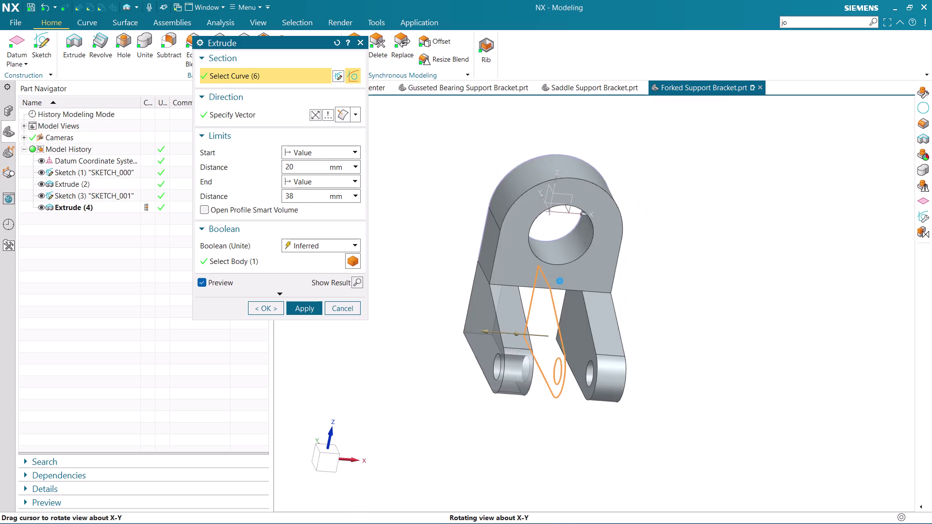
middle_drag(606, 429, 526, 426)
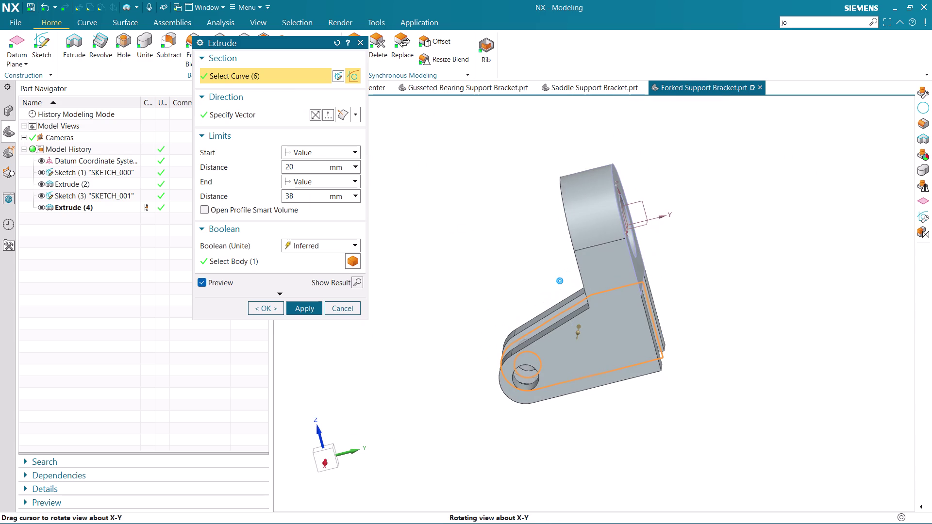
middle_drag(526, 426, 523, 426)
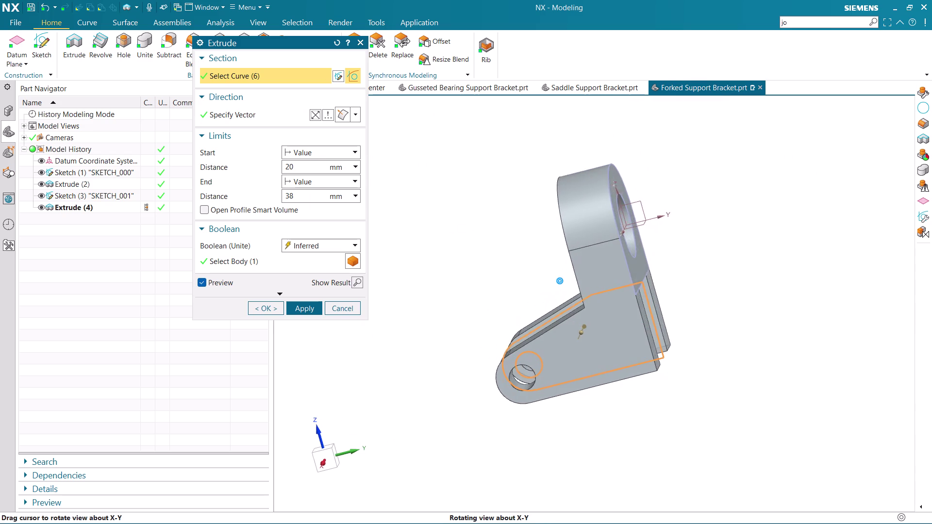
middle_drag(523, 426, 533, 423)
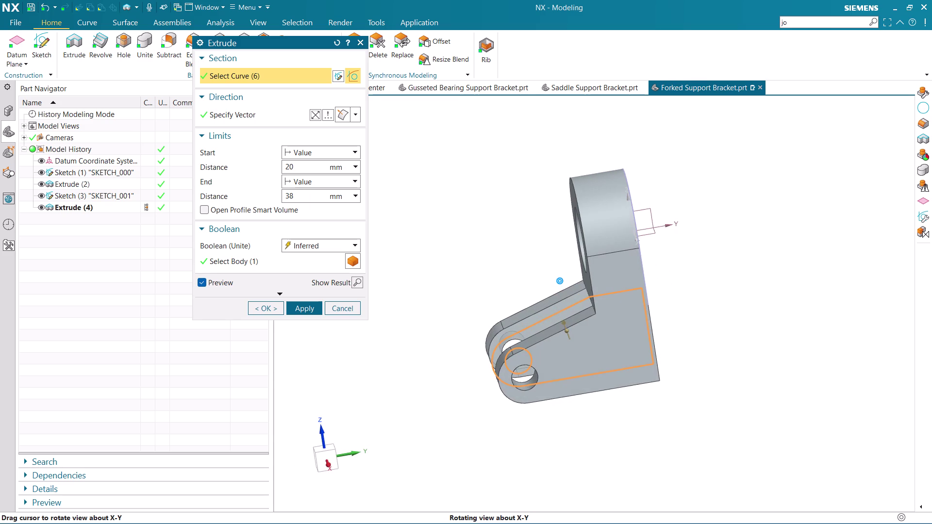
middle_drag(533, 422, 595, 415)
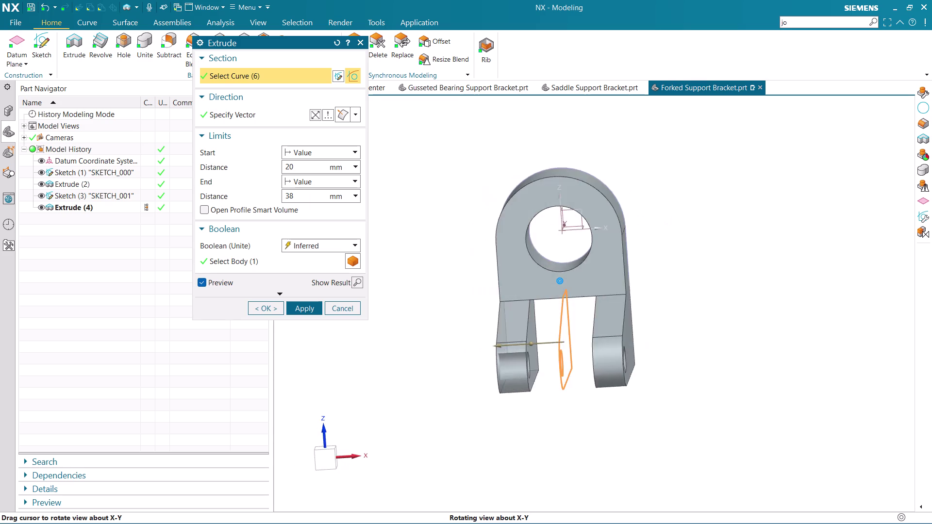
middle_drag(594, 415, 618, 414)
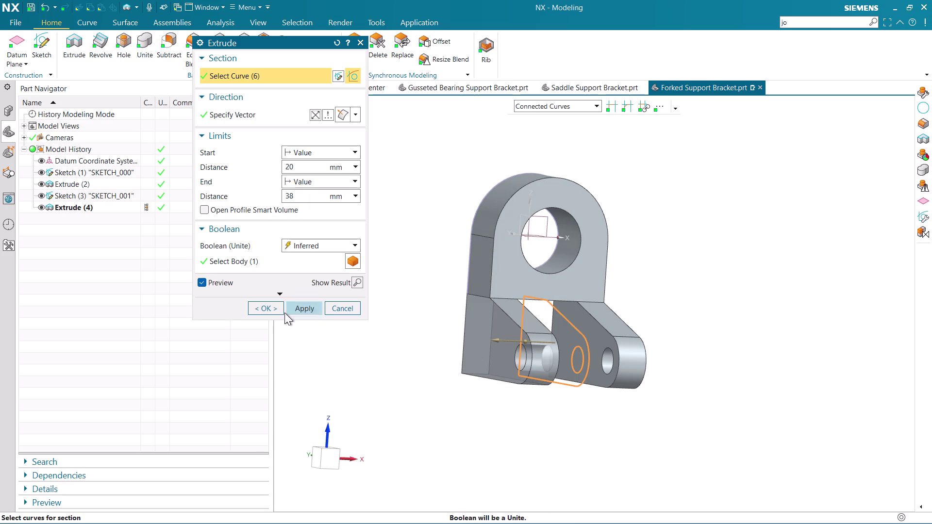
Create the second fork arm and hide Sketch (3).
click(269, 306)
scroll(up, 3)
scroll(down, 3)
scroll(up, 3)
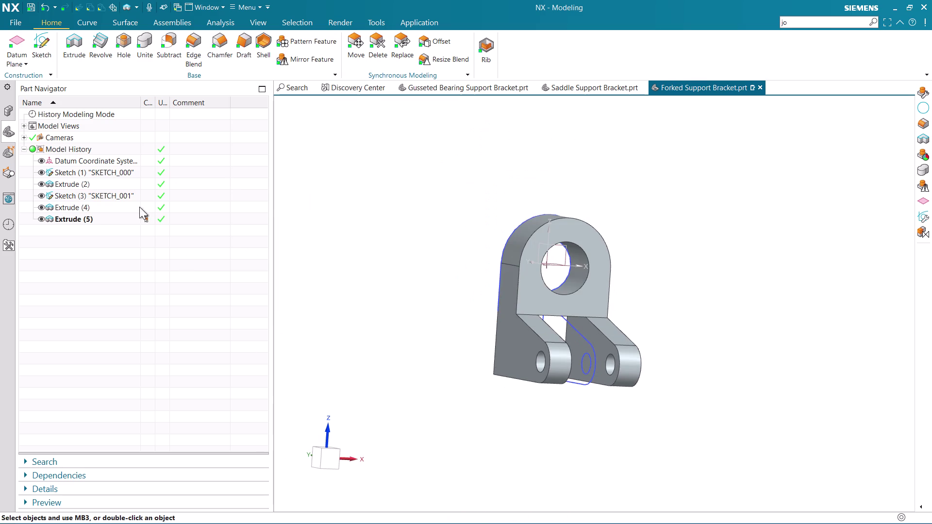
click(38, 194)
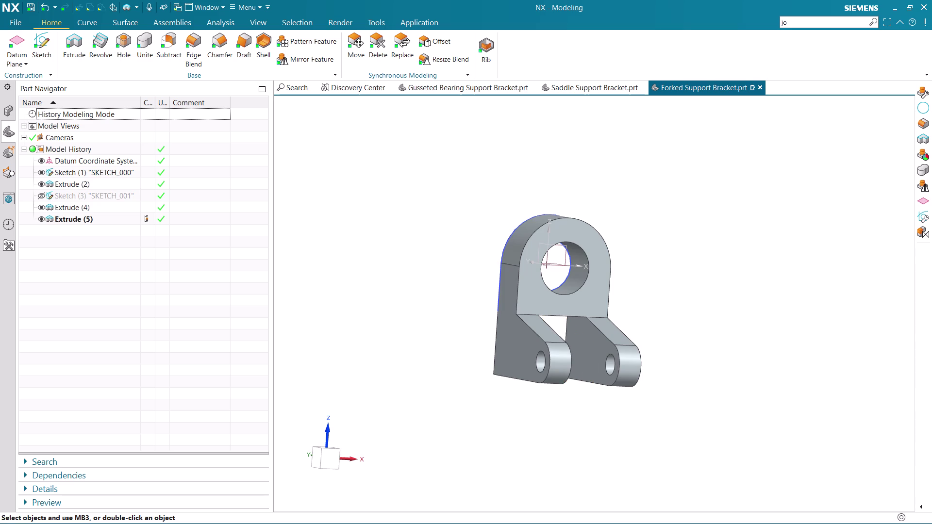
middle_drag(650, 338, 610, 351)
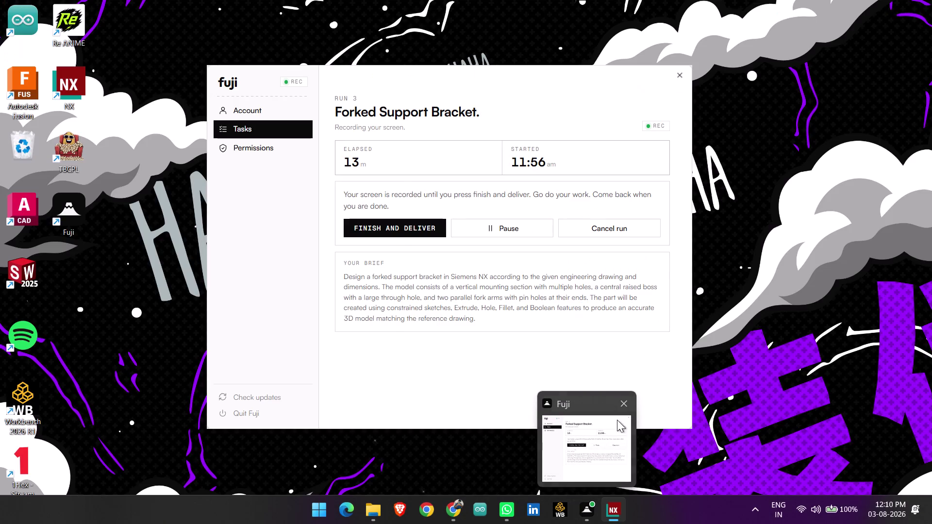
Back in the NX bracket model, start a new sketch.
scroll(up, 3)
middle_drag(750, 329, 803, 324)
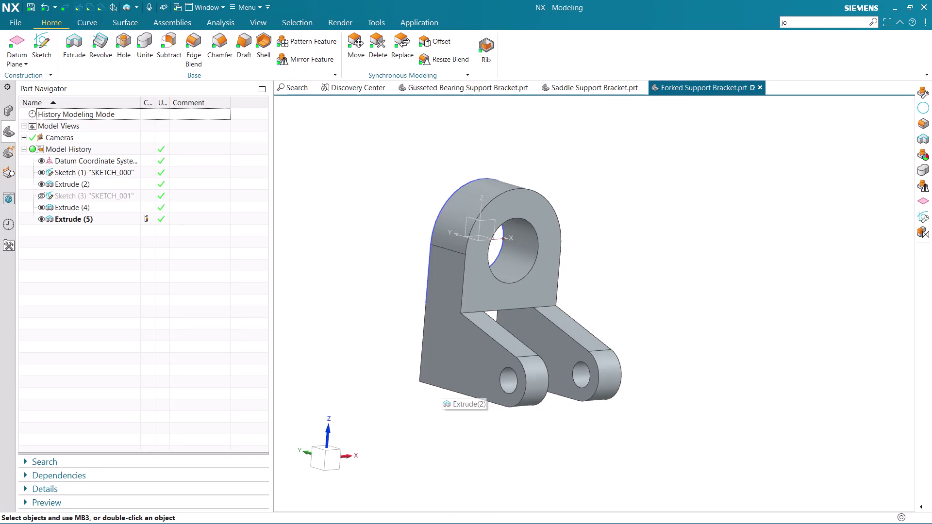
click(42, 39)
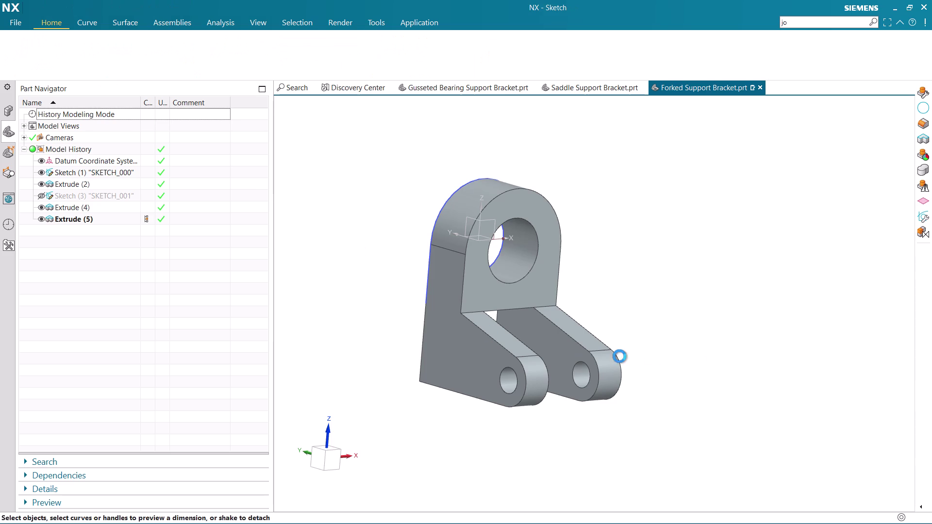
Create Sketch (6) on the bracket's Front datum plane.
scroll(down, 3)
scroll(down, 3)
scroll(up, 3)
middle_drag(721, 406, 692, 398)
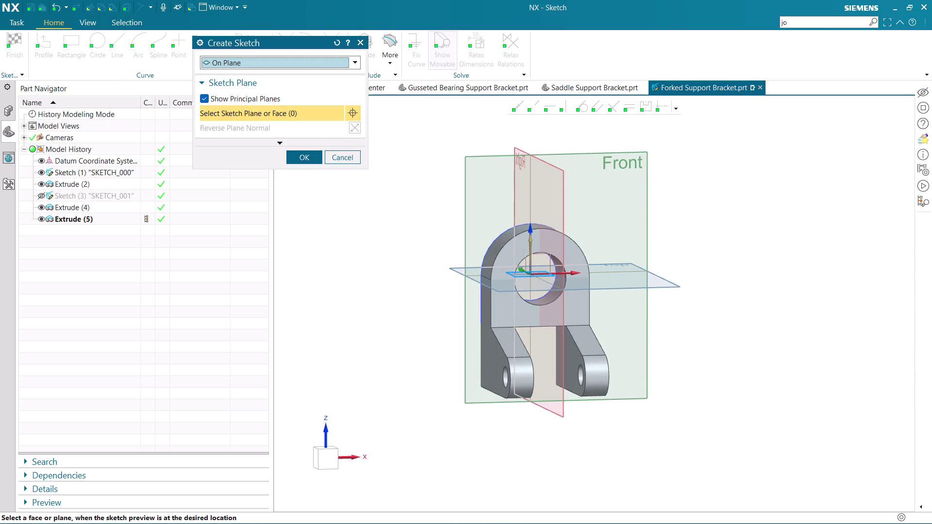
click(480, 154)
middle_click(486, 161)
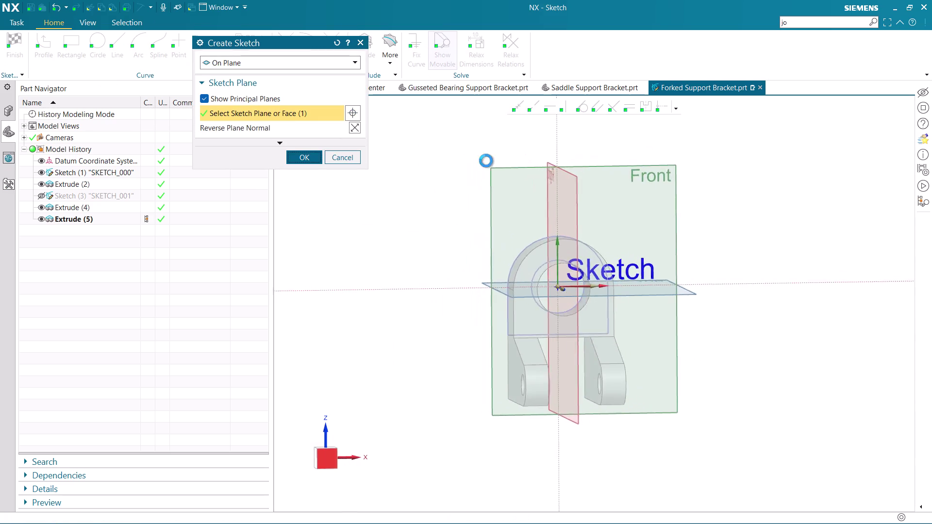
Orbit around the new sketch and return toward the front view.
scroll(up, 3)
scroll(down, 3)
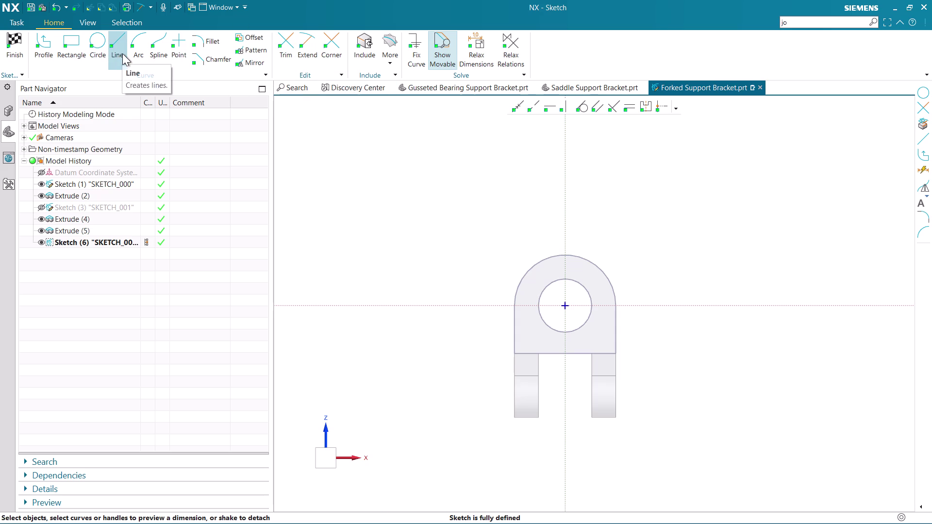
middle_drag(474, 238, 524, 238)
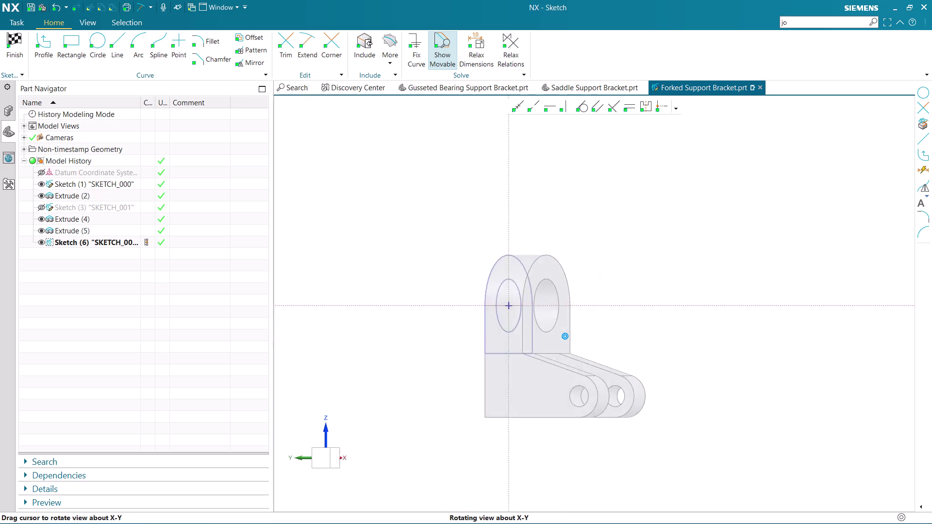
middle_drag(523, 237, 471, 245)
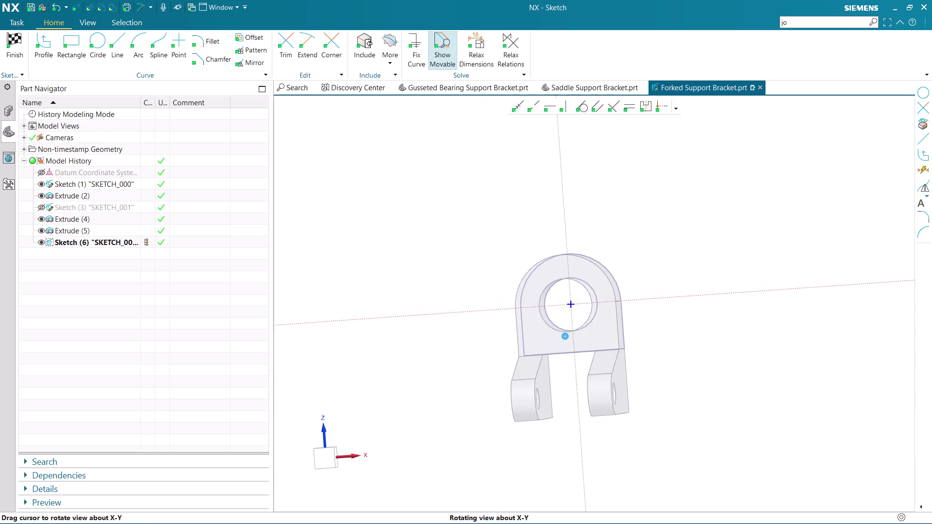
middle_drag(470, 245, 478, 246)
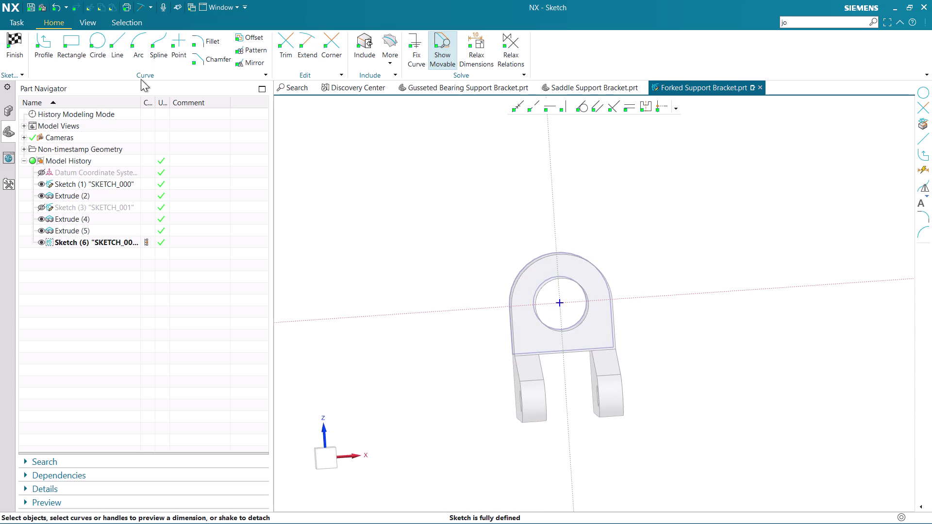
click(330, 458)
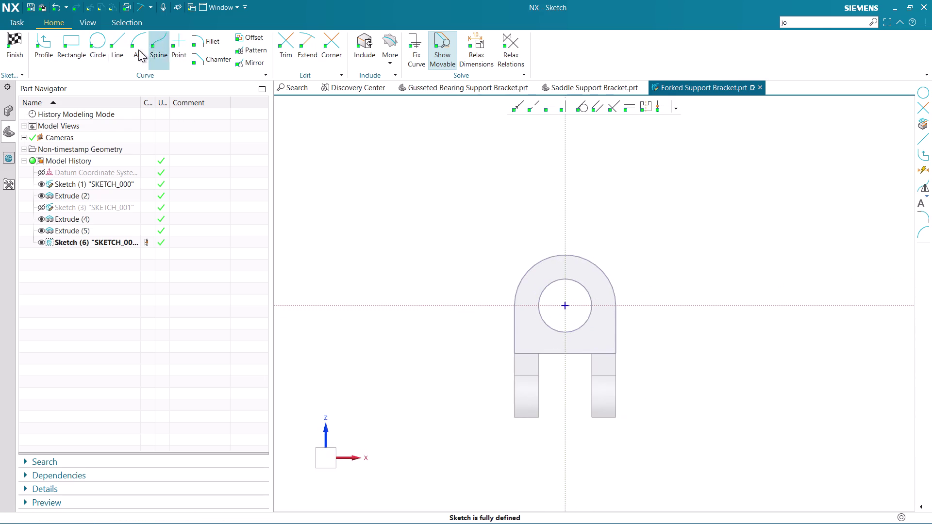
Project the bracket's top arc and three left side edges into Sketch (6).
click(399, 42)
click(398, 92)
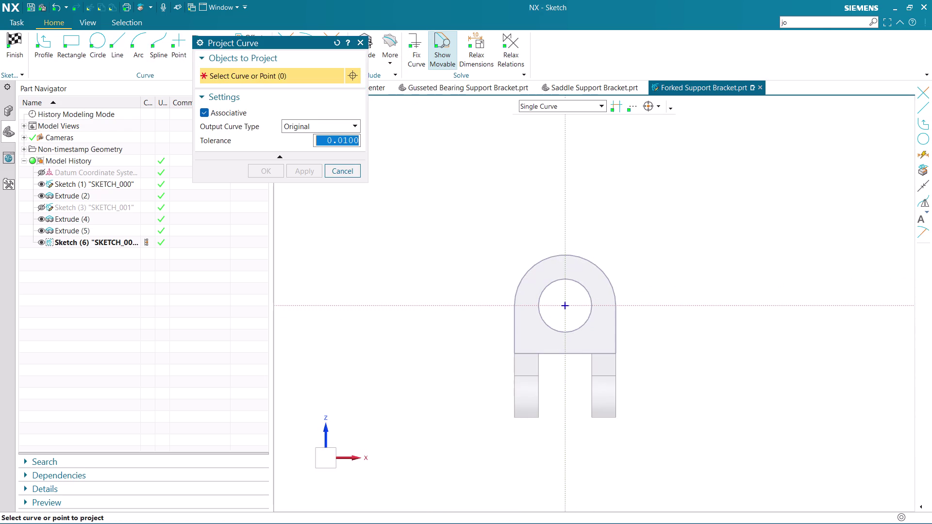
click(516, 318)
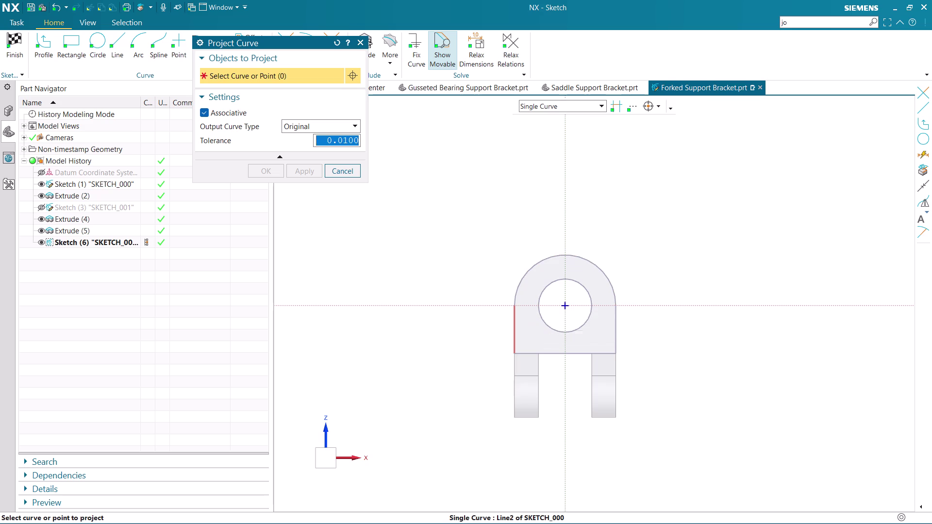
click(517, 291)
click(515, 289)
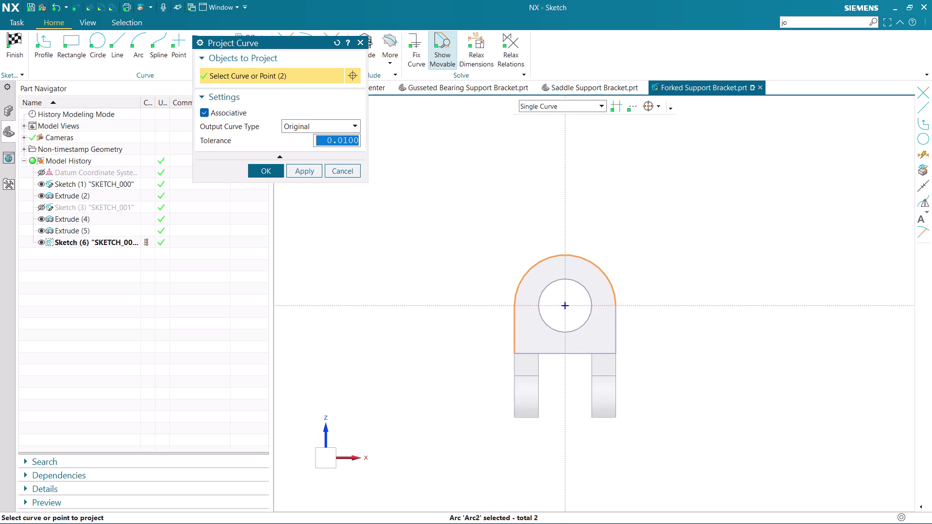
click(514, 366)
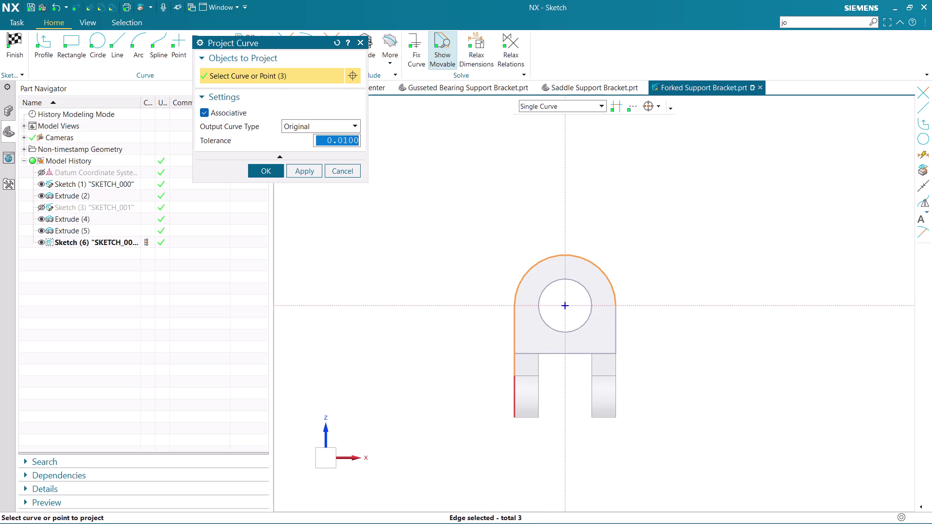
click(514, 397)
scroll(down, 3)
scroll(up, 3)
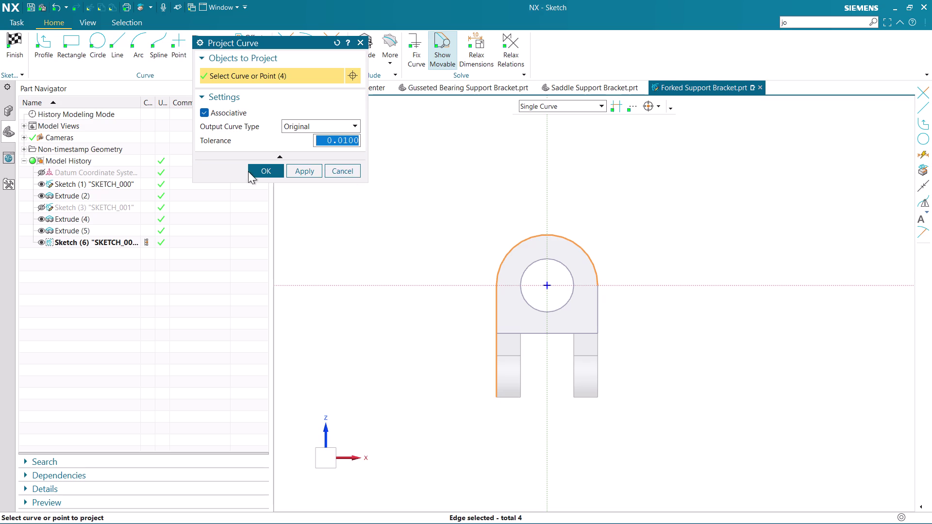
click(262, 174)
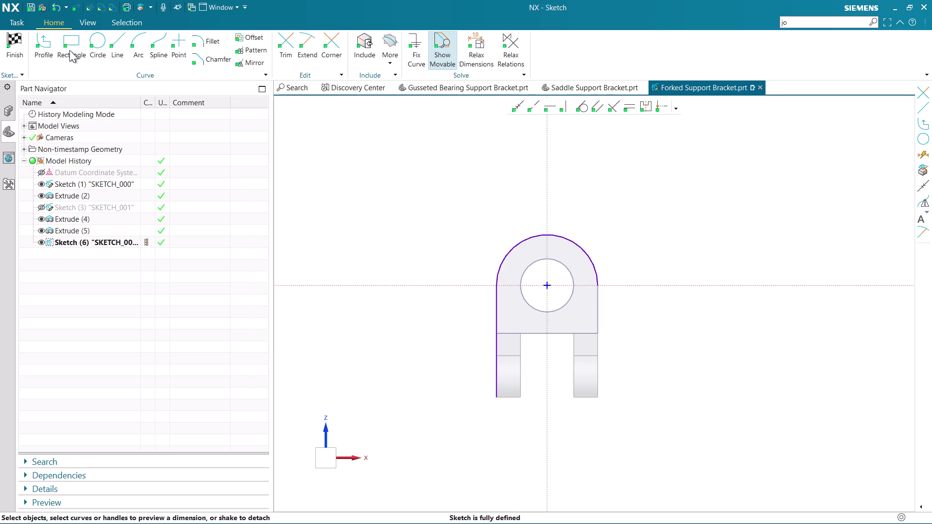
Start the lug profile at the arm's bottom-left corner with a 32-long line.
click(46, 47)
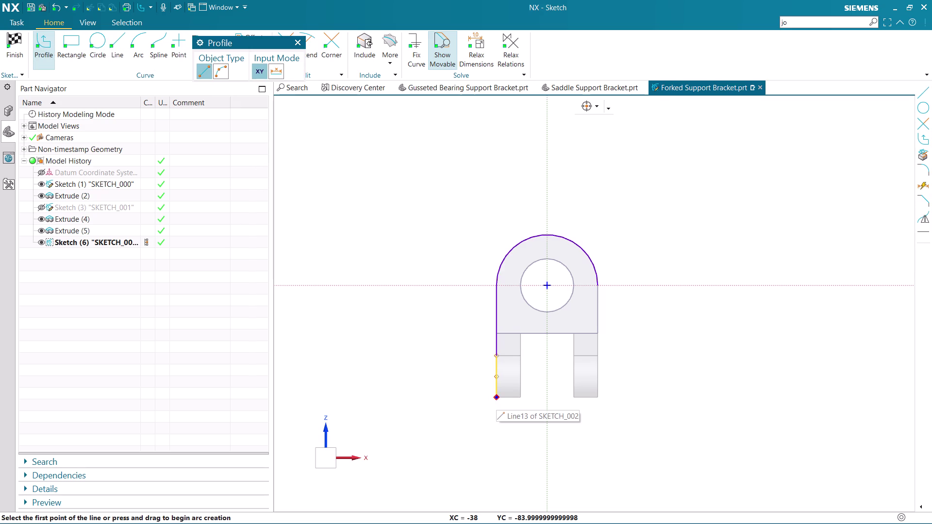
click(498, 397)
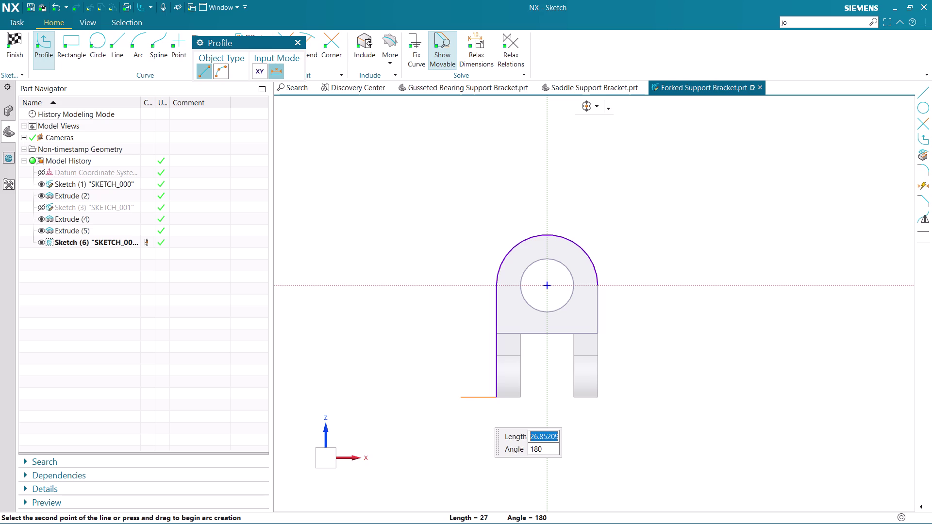
text(3)
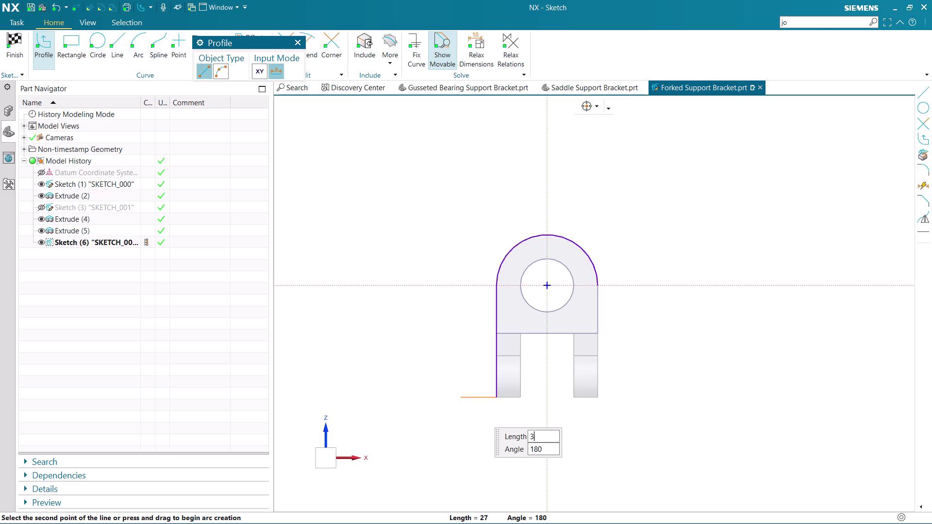
text(2)
key(Return)
key(Return)
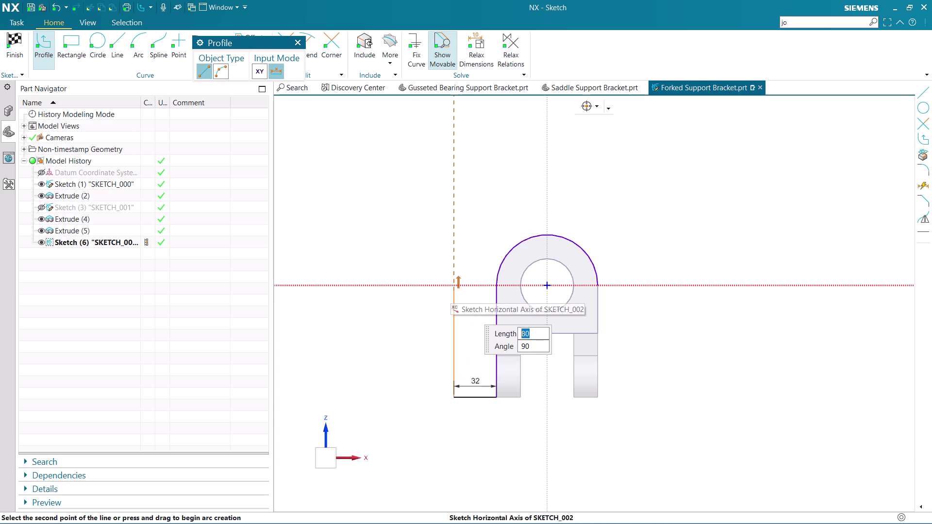
Add the 56-long vertical lug side and a top edge line toward the body.
text(56)
key(Return)
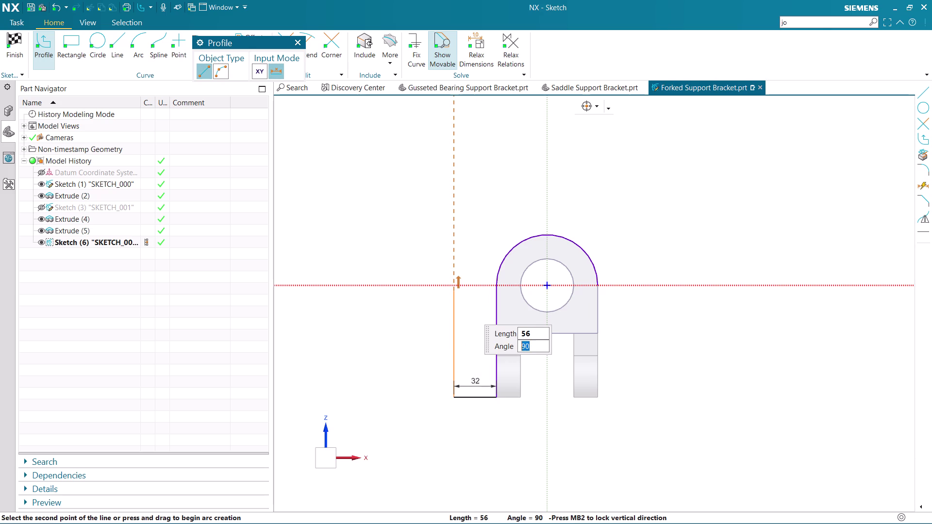
key(Return)
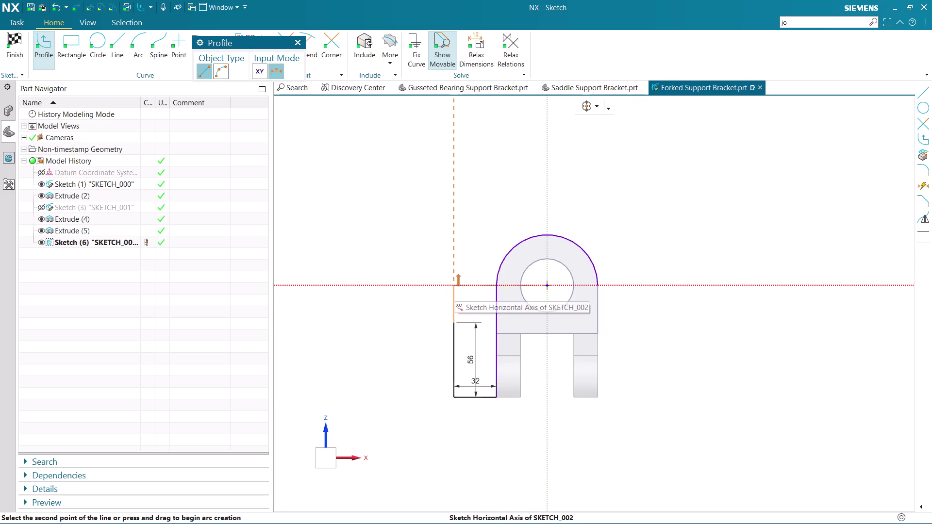
click(511, 318)
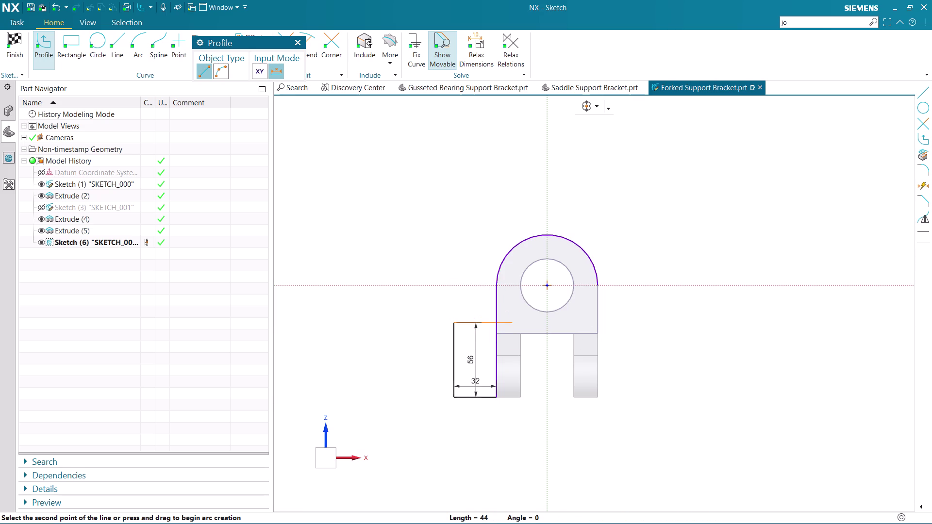
key(Escape)
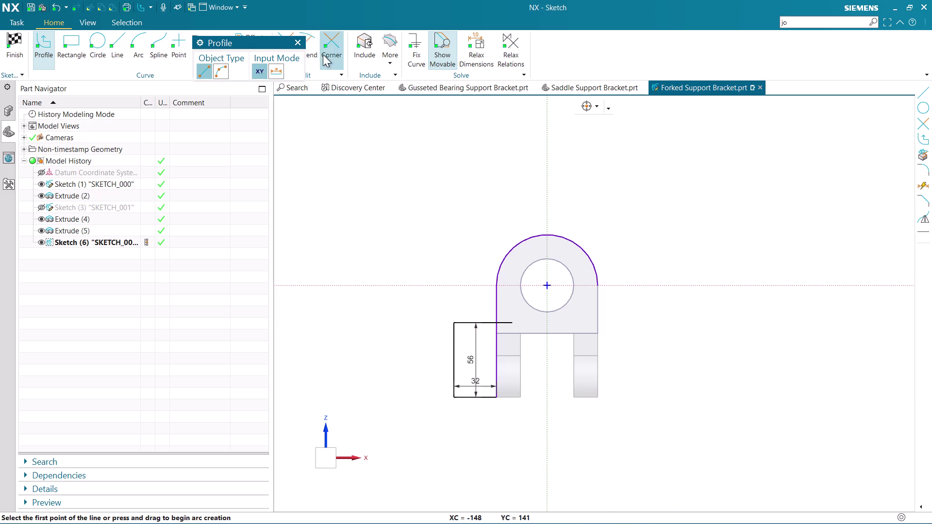
key(Escape)
click(279, 49)
Round the lug's top line into the bracket body edge with an R28 fillet.
click(505, 324)
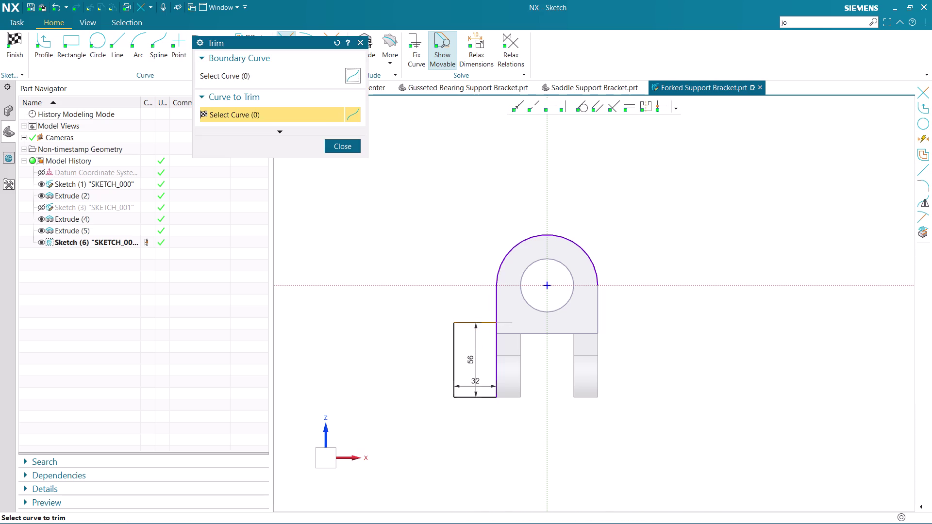
click(342, 152)
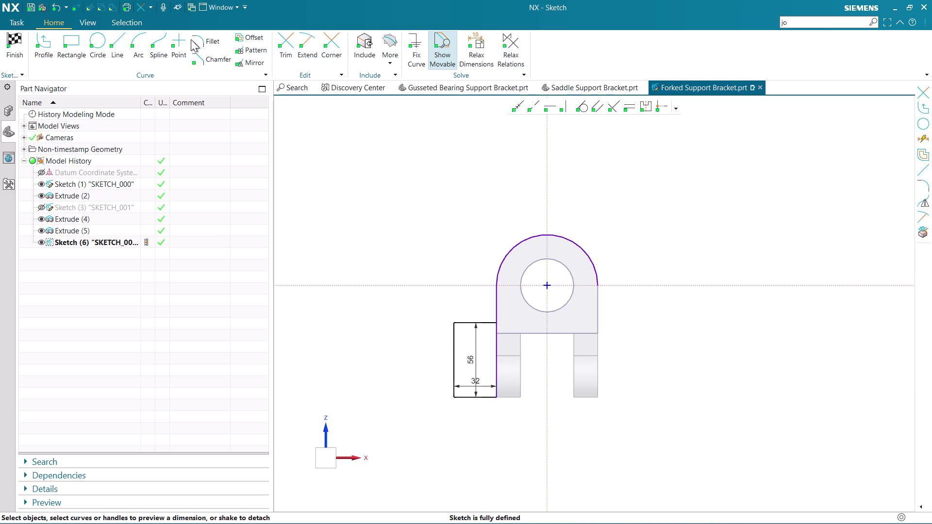
click(209, 40)
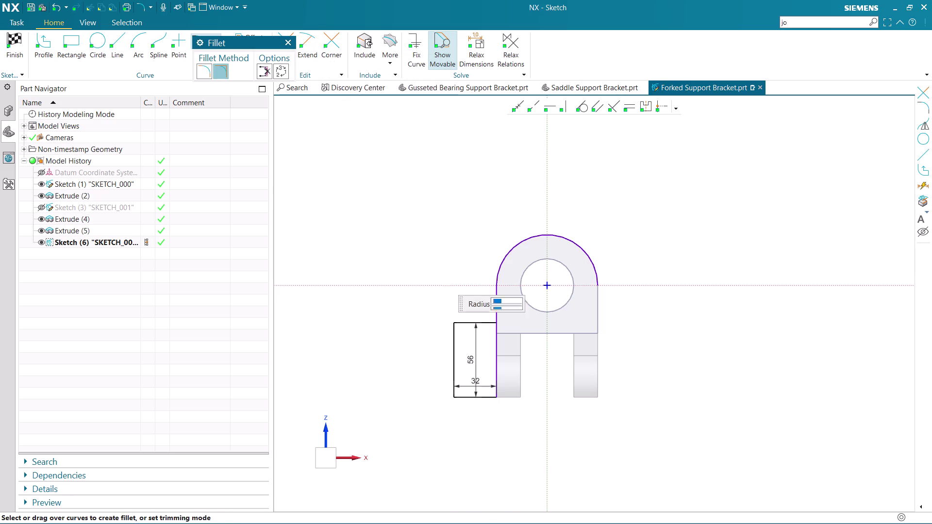
click(476, 323)
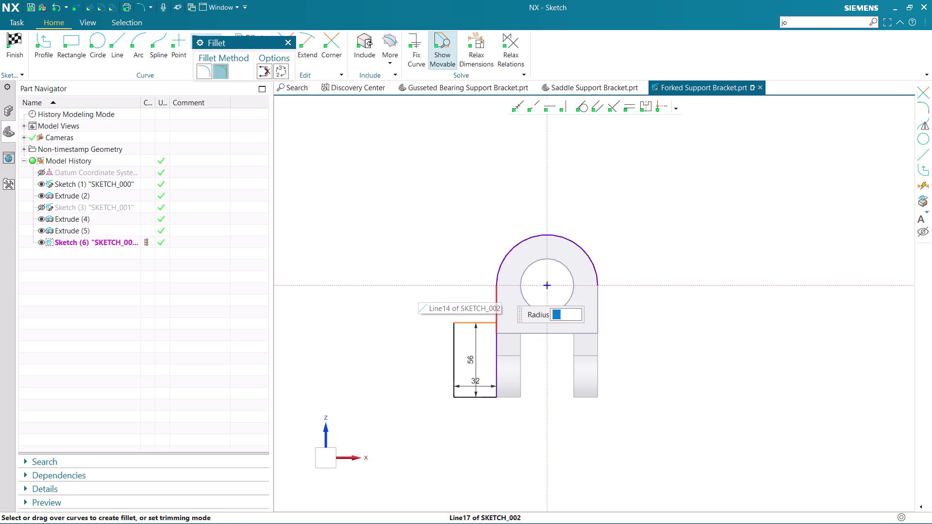
click(500, 289)
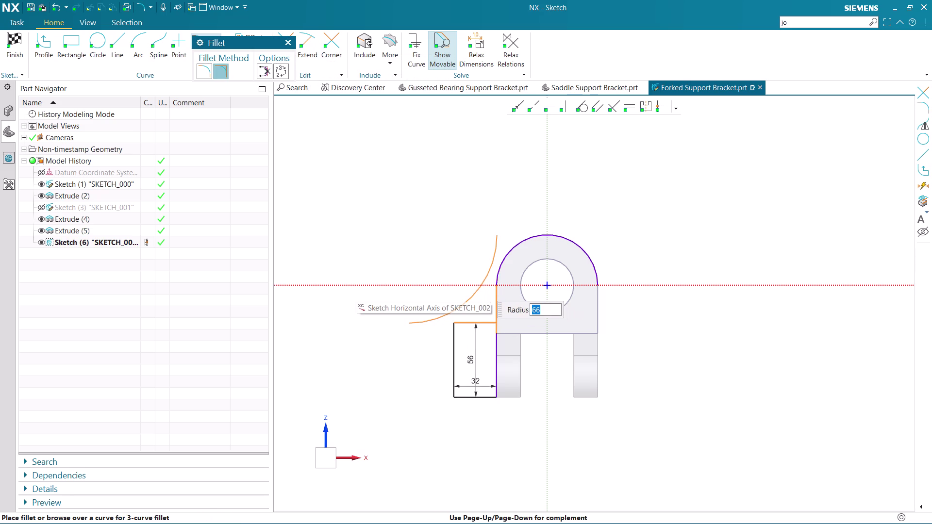
text(28)
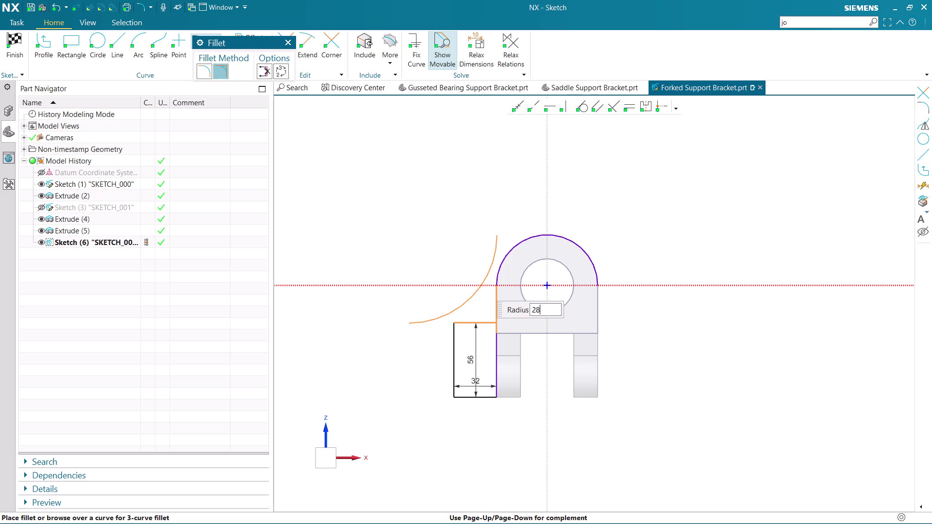
key(Return)
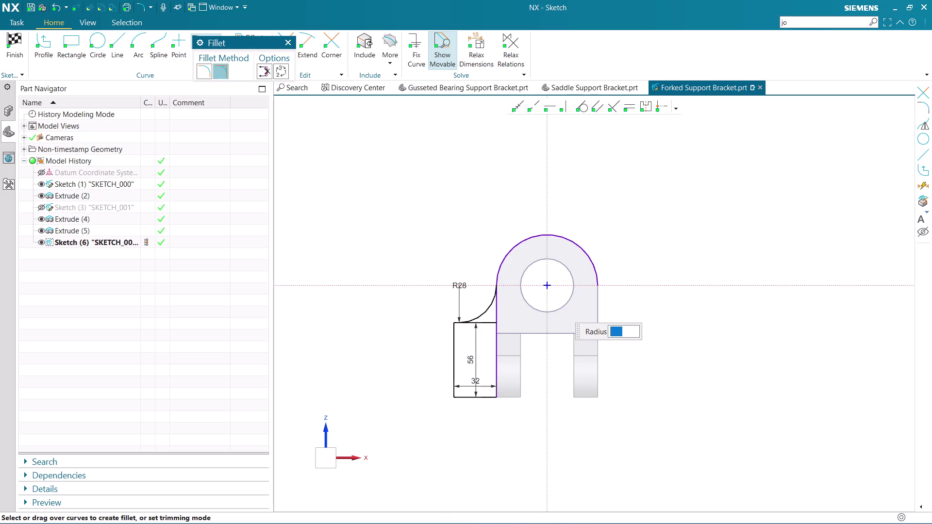
key(Escape)
Try trimming the lug's top line, leaving it unchanged.
scroll(up, 3)
click(484, 325)
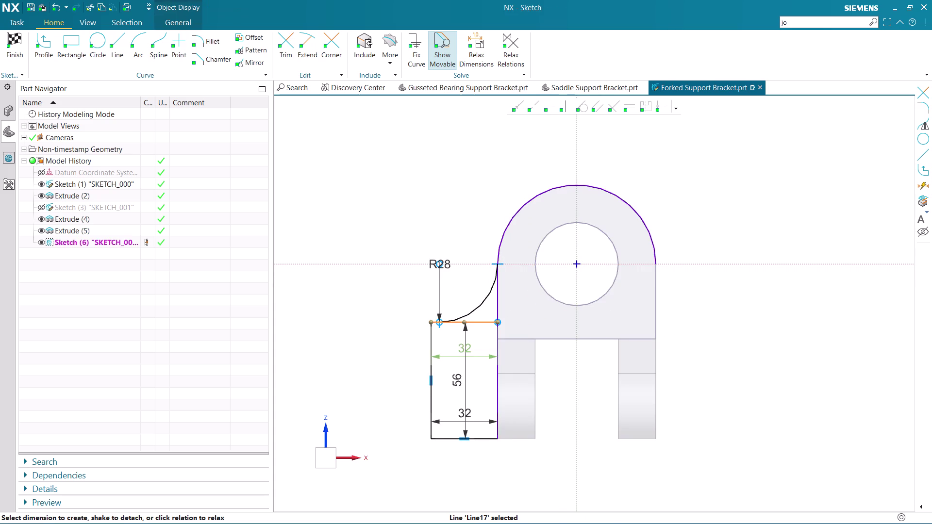
click(288, 55)
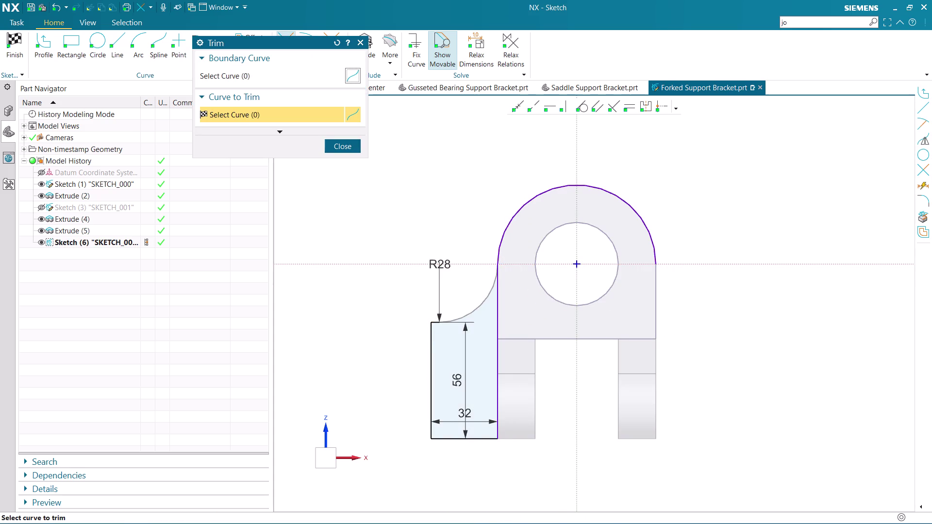
scroll(up, 3)
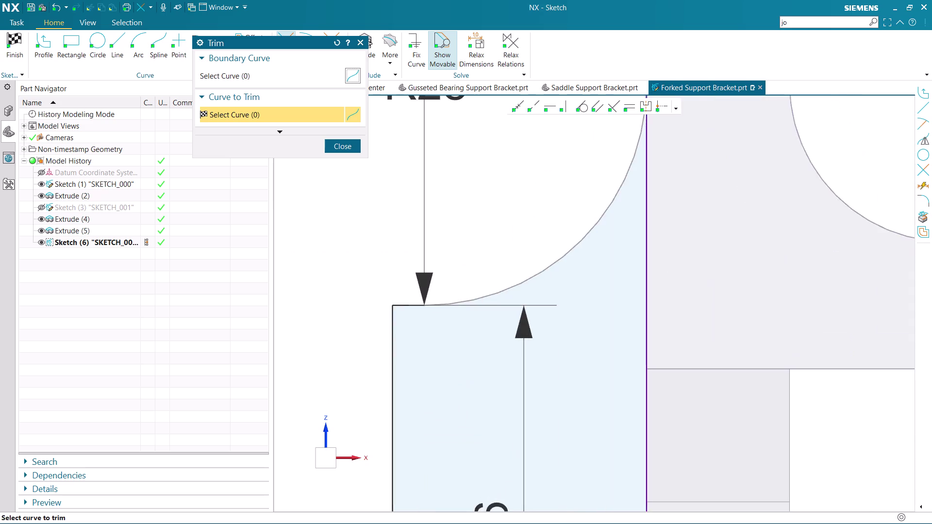
scroll(up, 3)
scroll(down, 3)
scroll(up, 3)
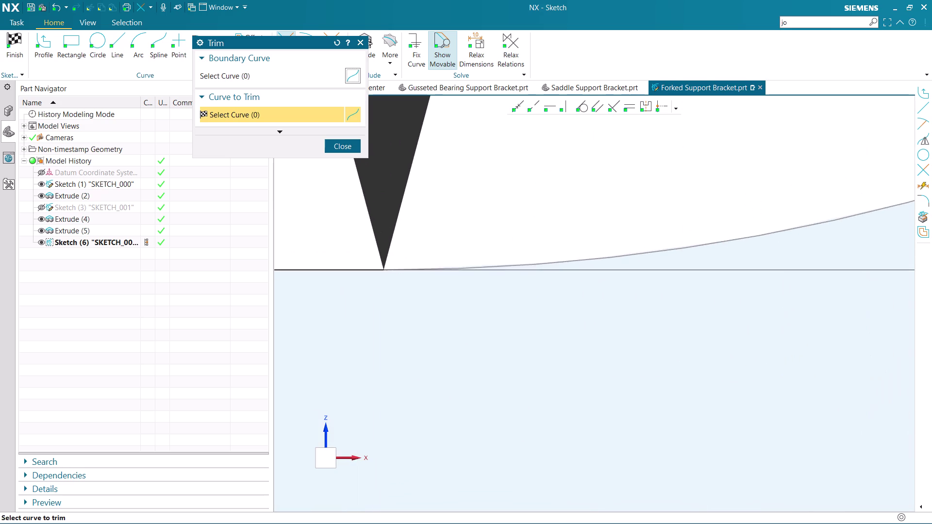
scroll(up, 3)
scroll(down, 3)
scroll(down, 3)
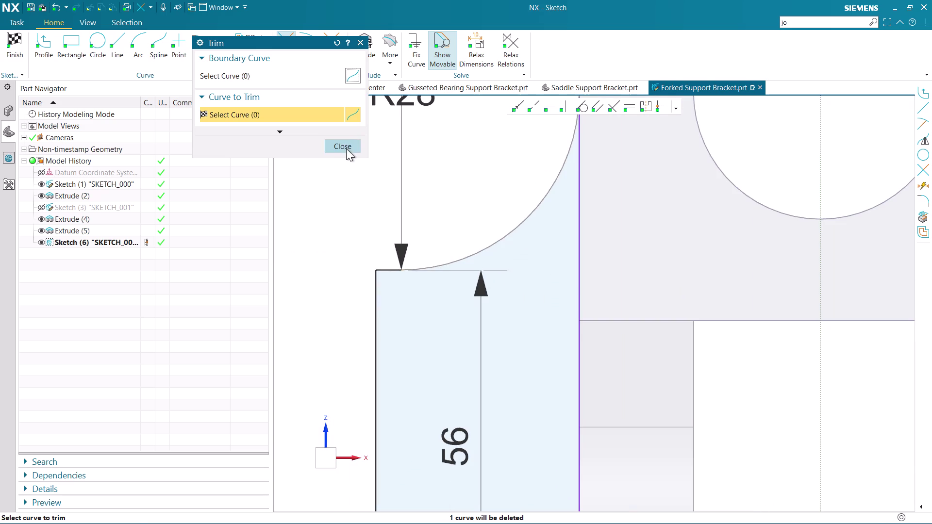
click(346, 149)
Relate the R28 arc and the lug's top line to fully define the sketch.
click(438, 264)
scroll(up, 3)
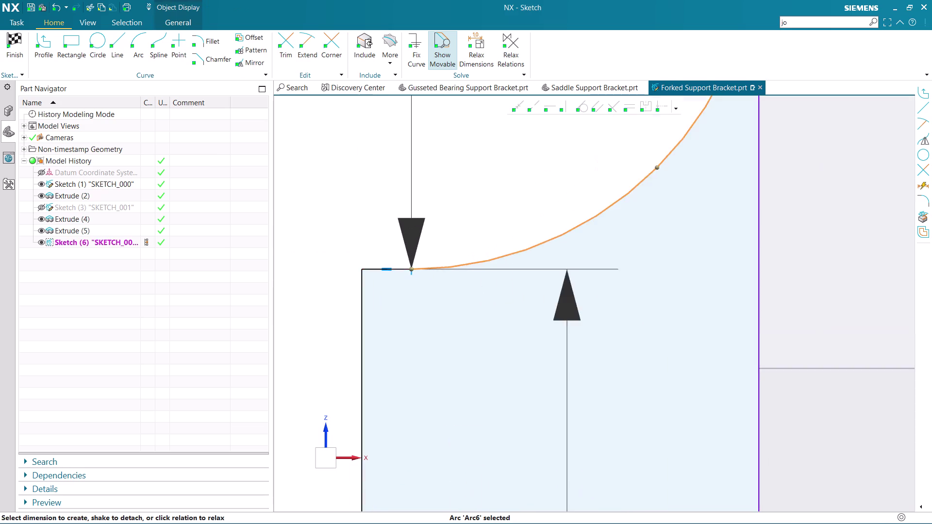
scroll(up, 3)
click(373, 269)
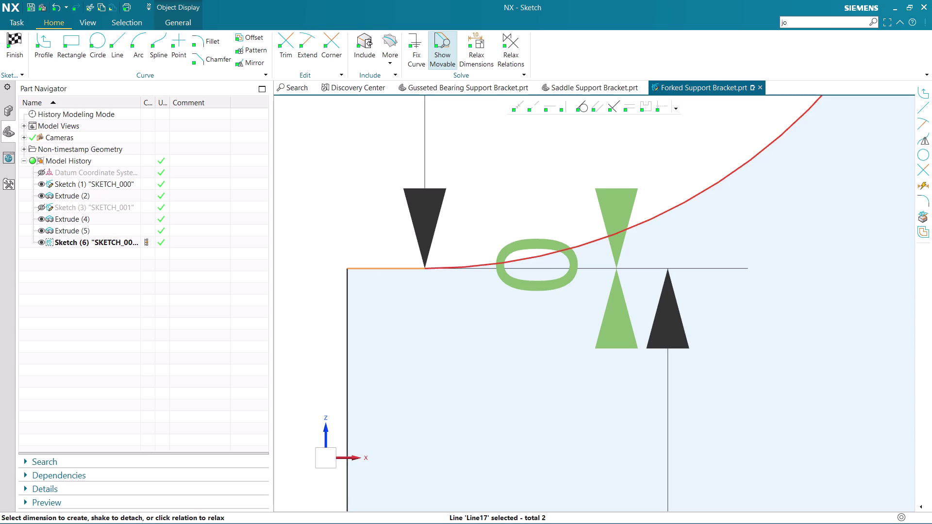
scroll(down, 3)
click(433, 248)
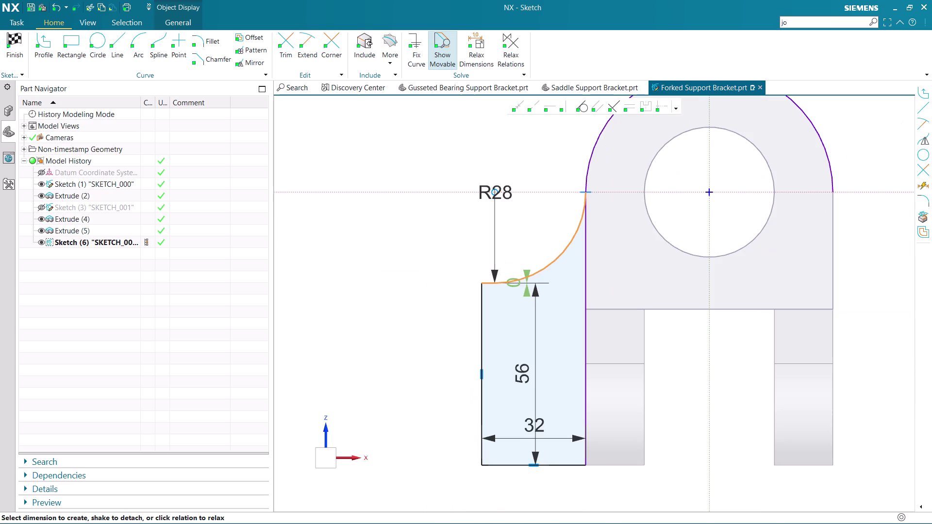
scroll(down, 3)
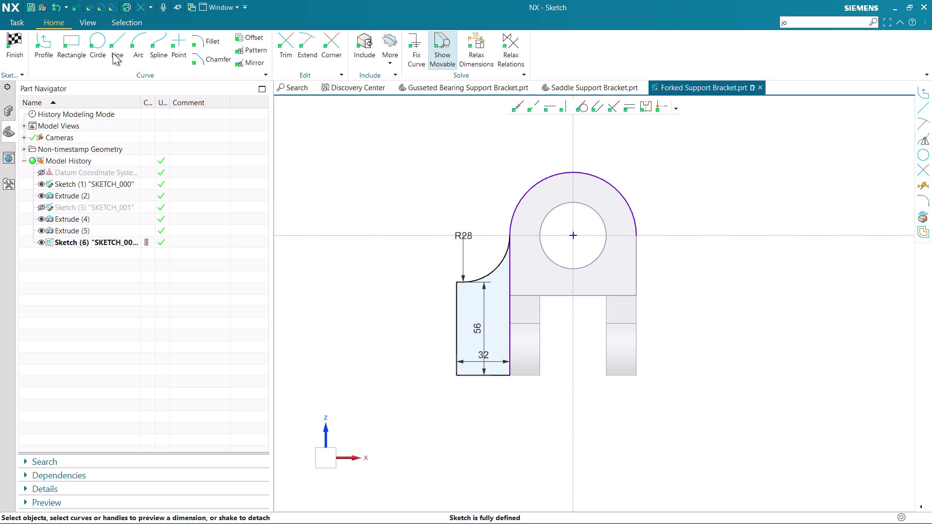
Place a Ø16 center-and-diameter circle inside the left lug.
click(94, 47)
scroll(up, 3)
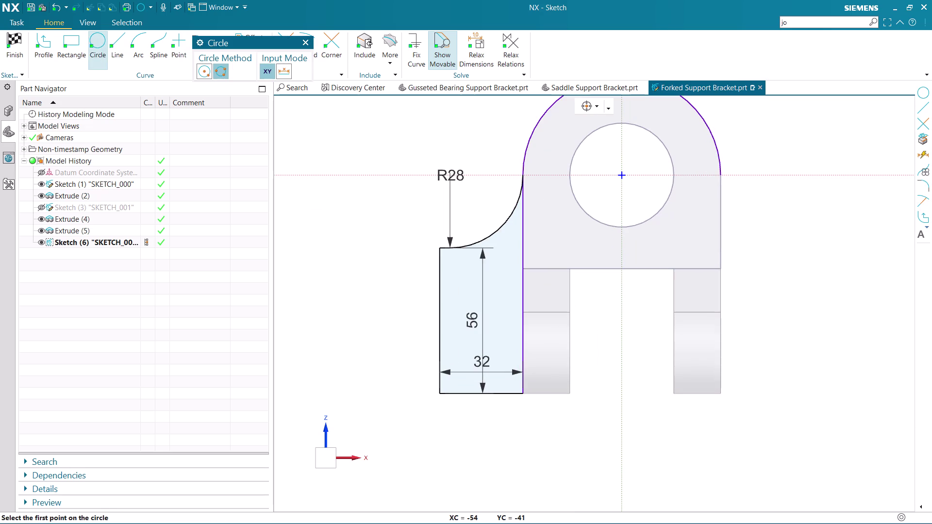
click(479, 281)
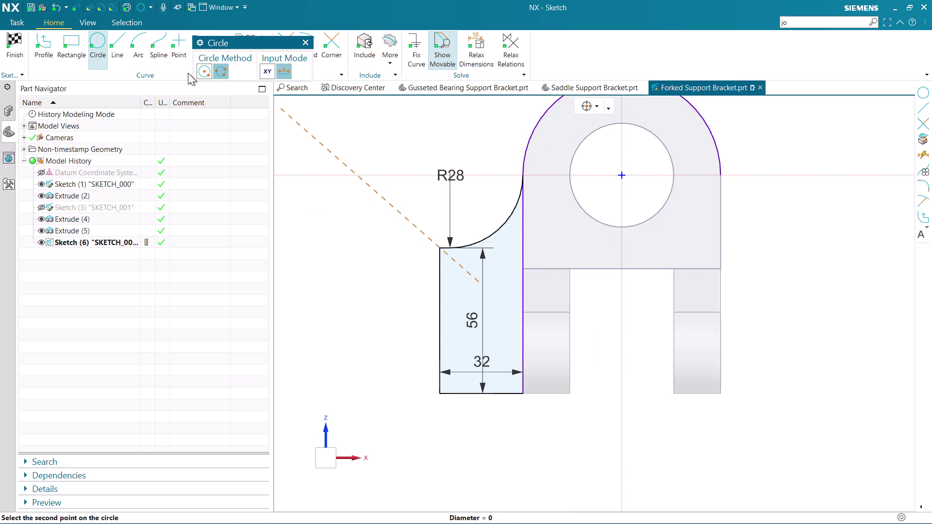
click(201, 70)
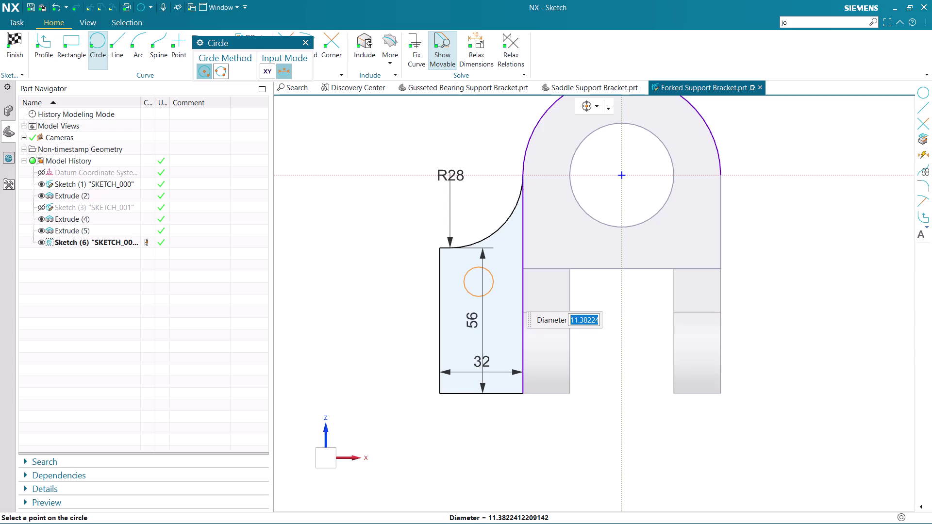
key(1)
key(6)
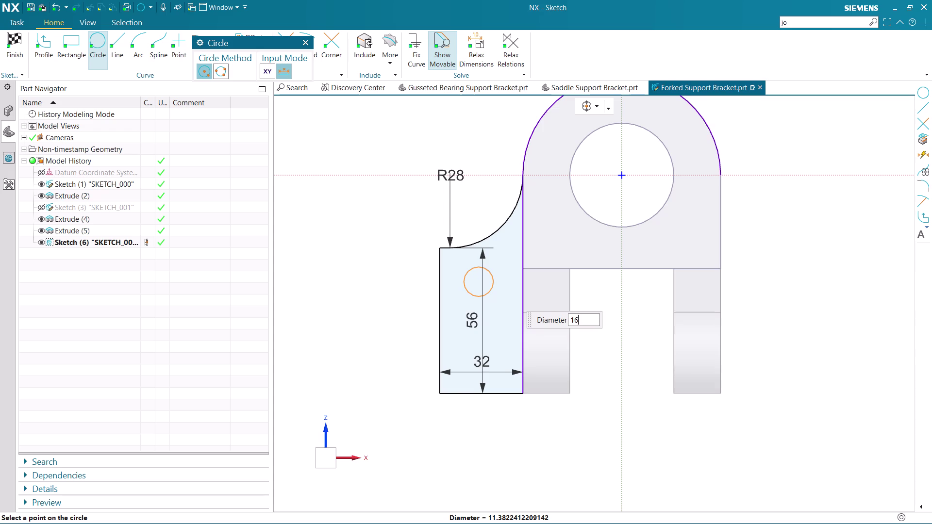
key(Return)
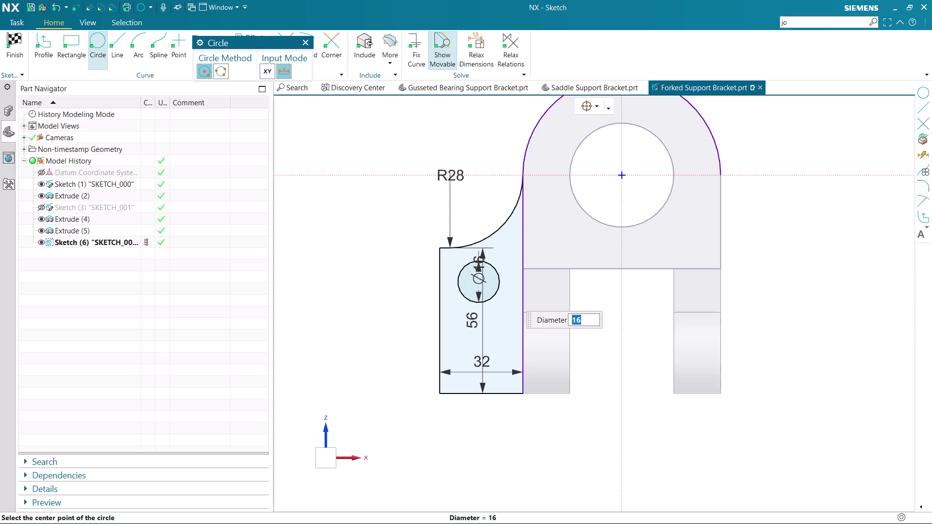
key(Escape)
key(Escape)
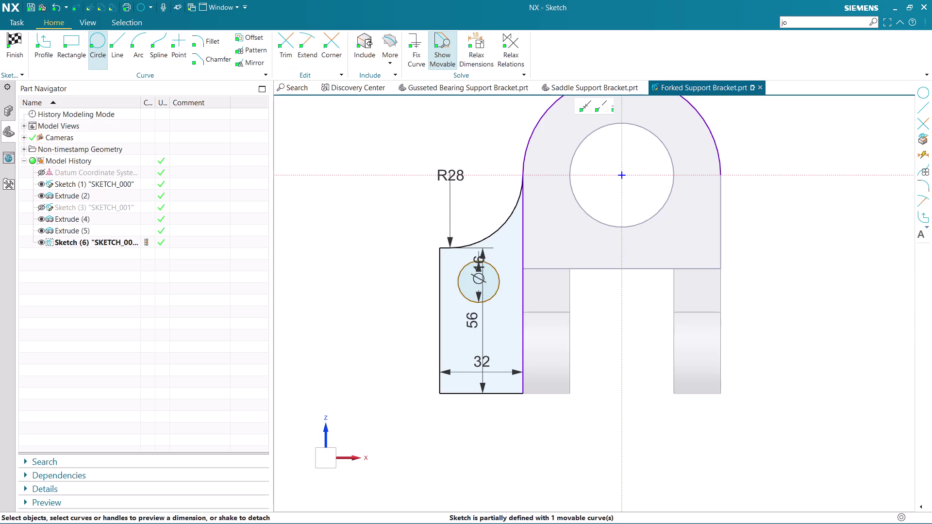
scroll(up, 3)
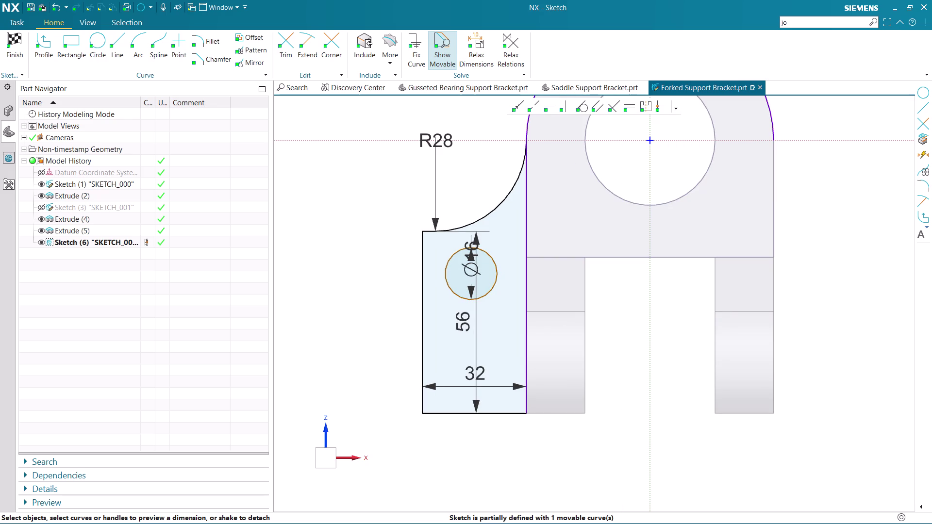
scroll(up, 3)
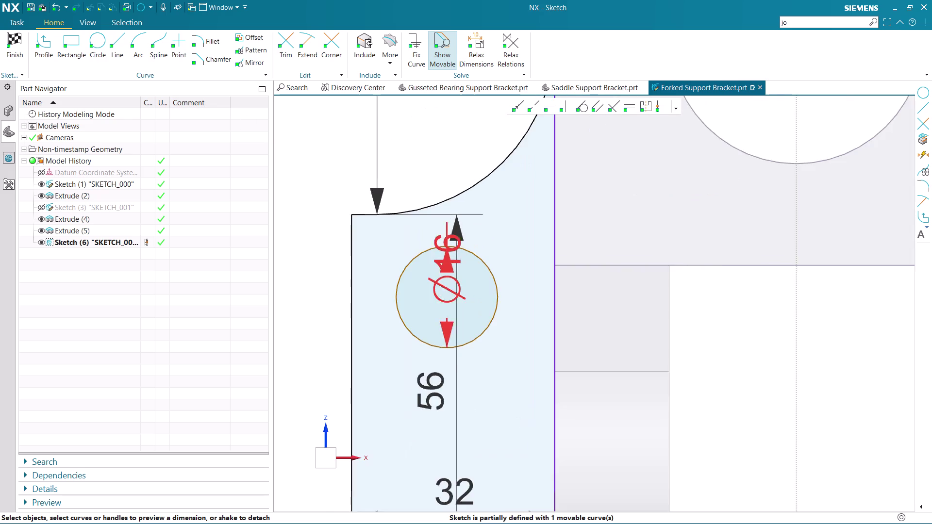
scroll(down, 3)
Place the hole's Ø16 diameter dimension out beside the lug.
drag(449, 281, 307, 228)
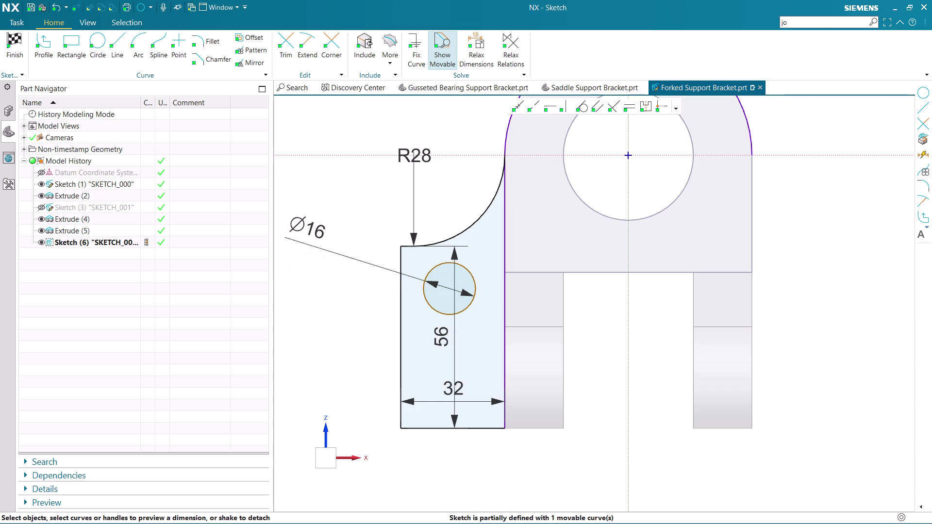
scroll(down, 3)
scroll(up, 3)
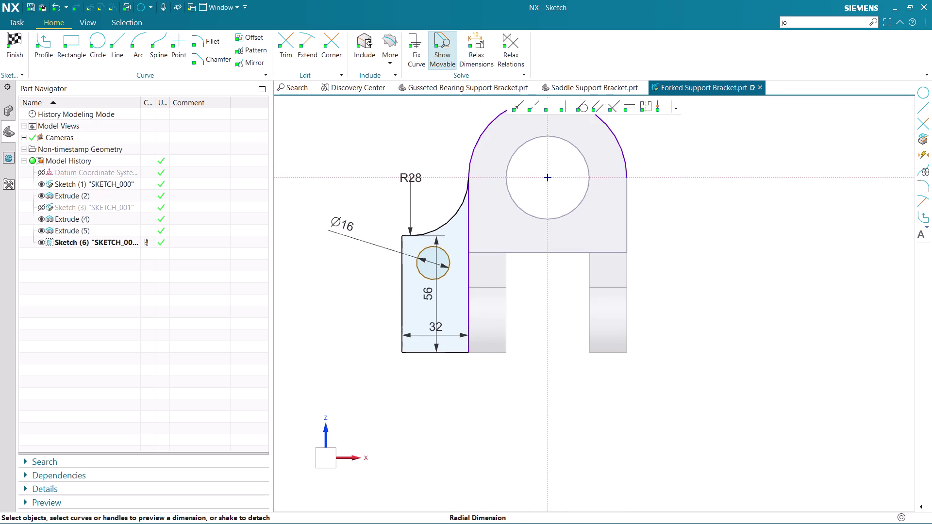
key(d)
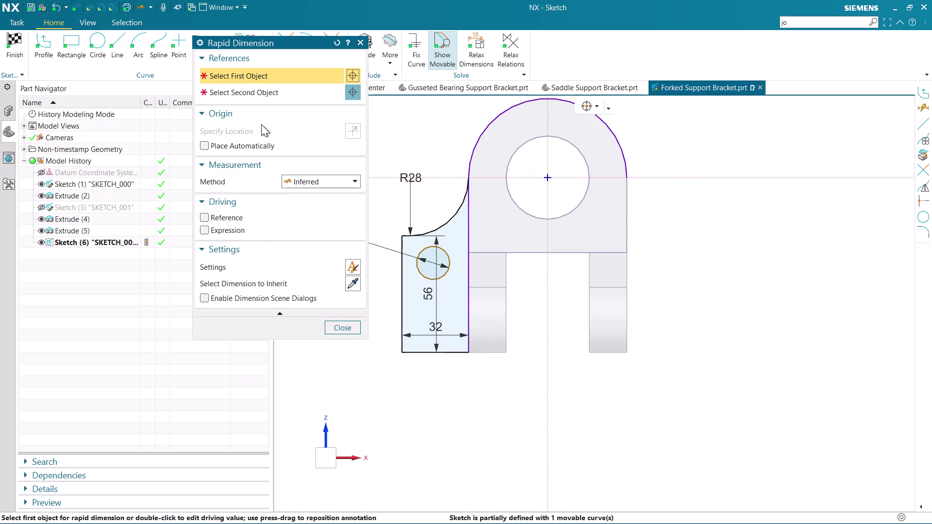
drag(271, 41, 165, 54)
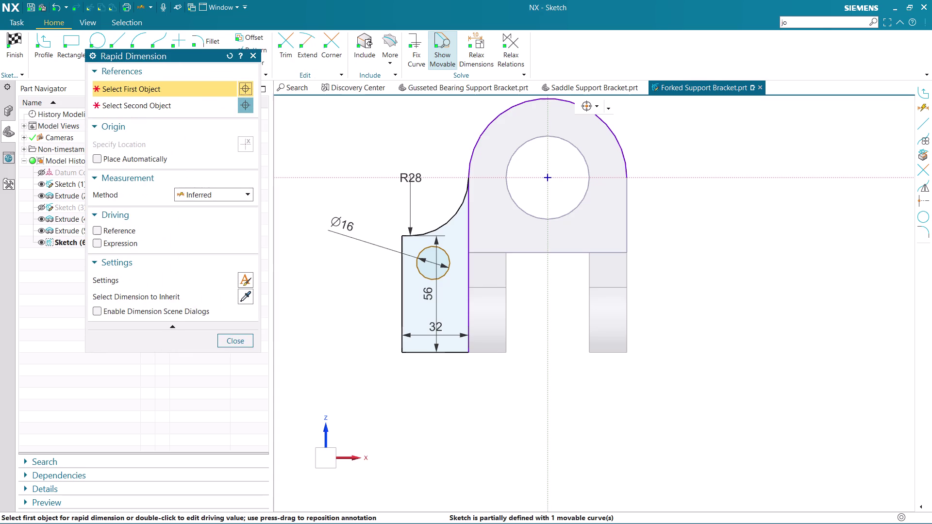
Dimension the hole centre to the lug's top edge, changing 13 to 14.
scroll(up, 3)
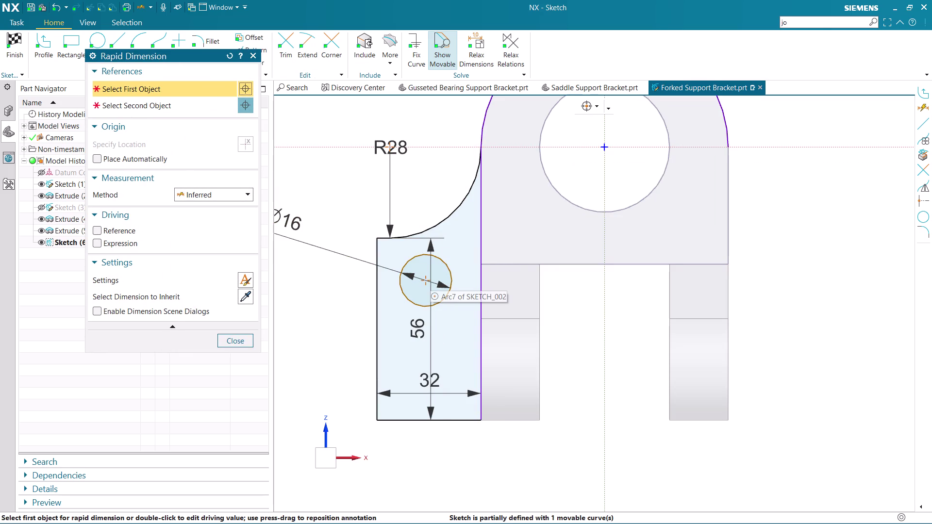
click(429, 279)
click(377, 238)
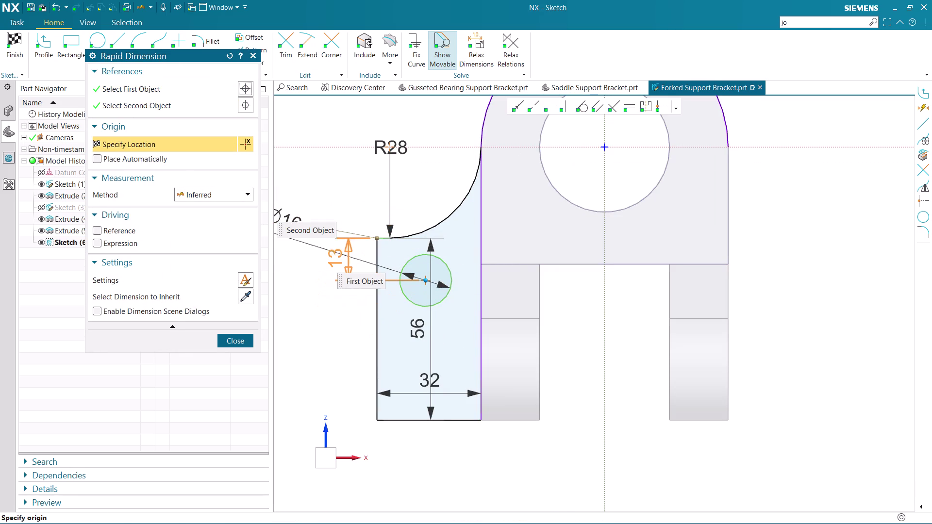
click(326, 260)
key(Escape)
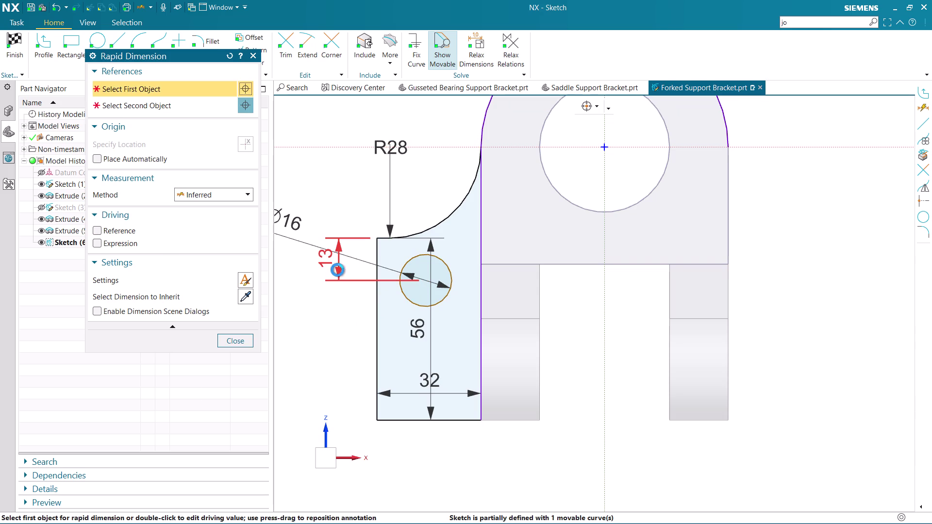
double_click(328, 262)
key(1)
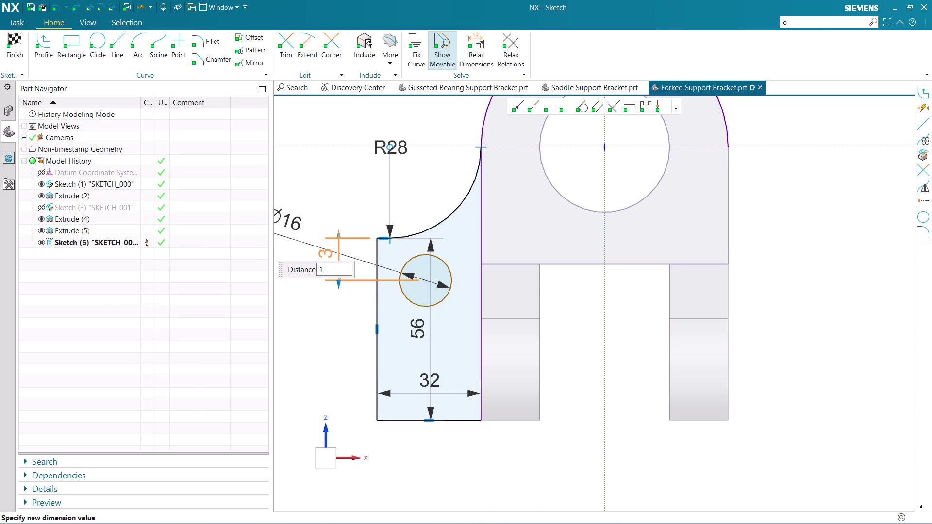
key(4)
key(Return)
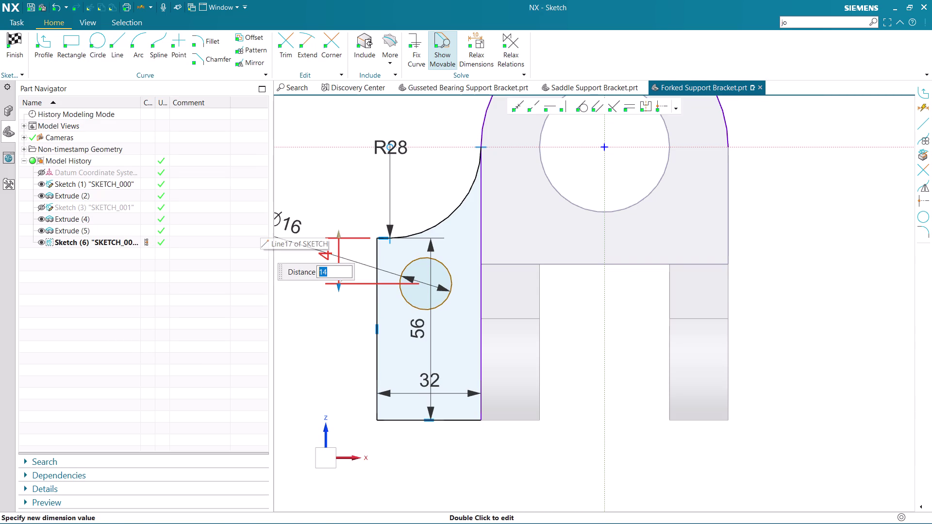
Reposition the view and set up a midpoint alignment for the hole.
scroll(up, 3)
middle_drag(328, 212, 326, 207)
scroll(down, 3)
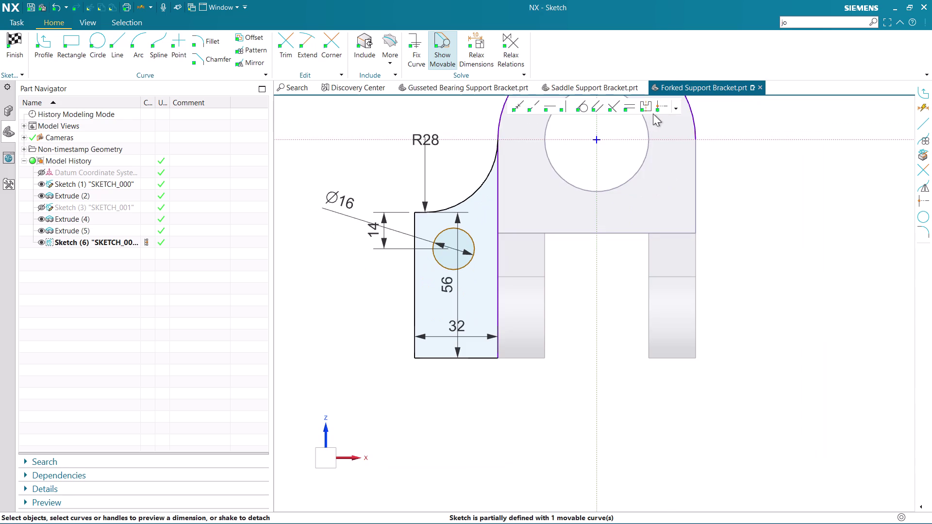
click(660, 111)
scroll(up, 3)
click(450, 361)
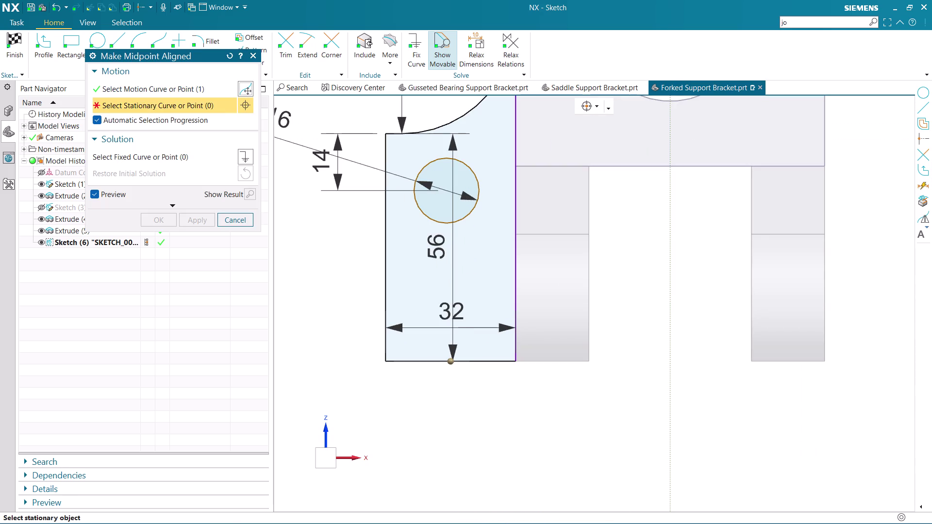
Midpoint-align the hole centre to the lug's bottom edge, centring it across the width.
click(127, 87)
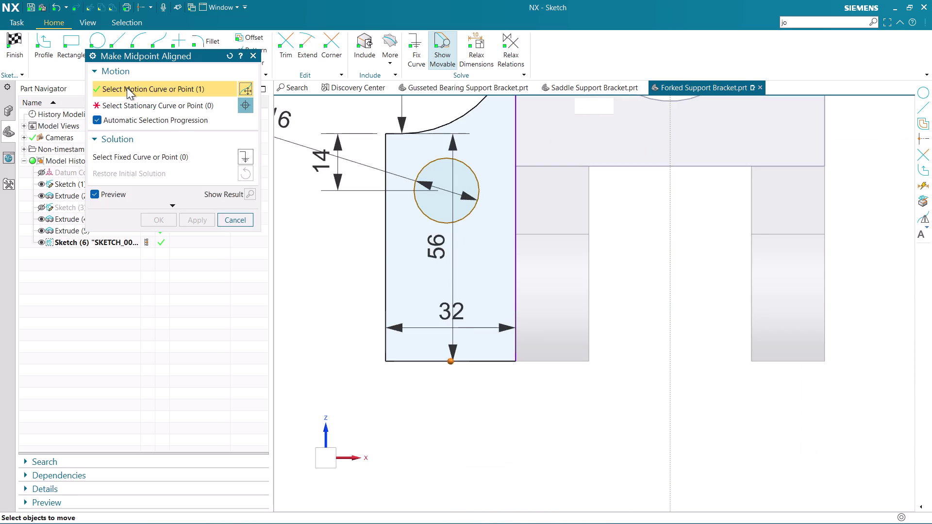
click(302, 260)
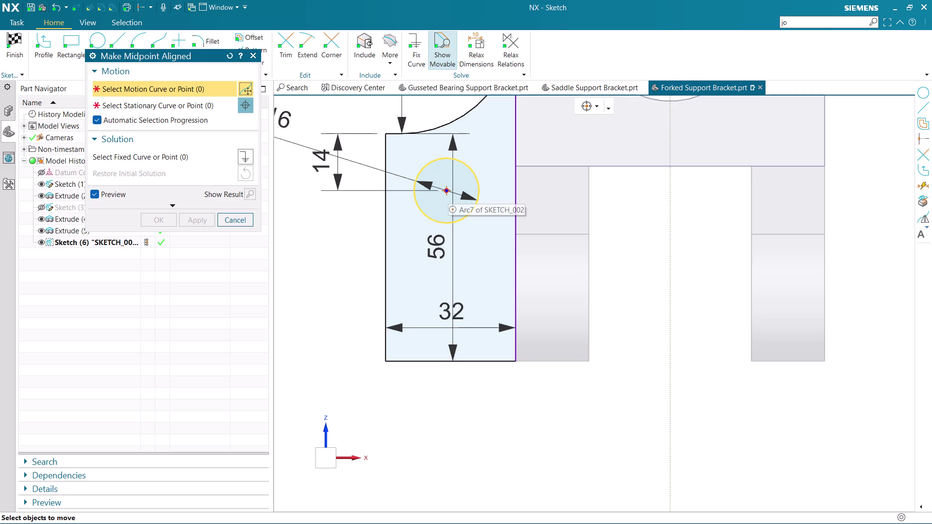
click(448, 190)
click(432, 359)
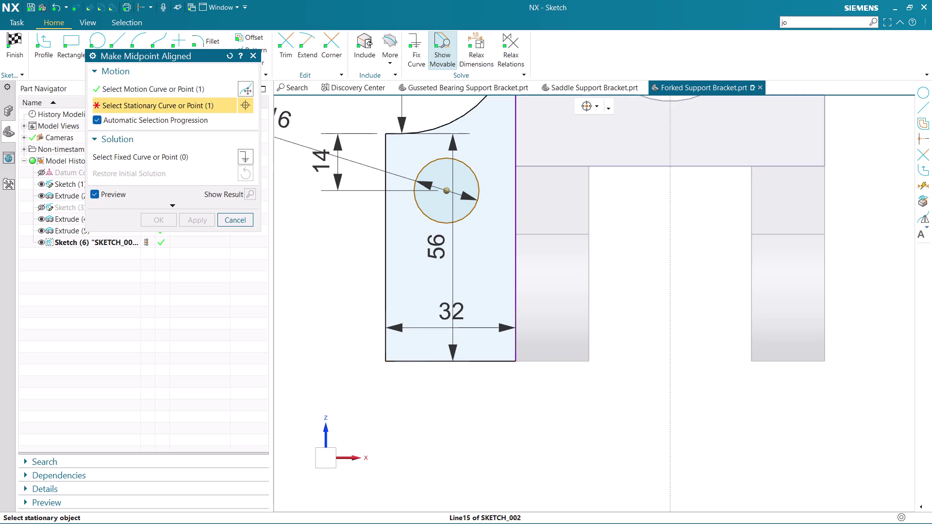
click(191, 222)
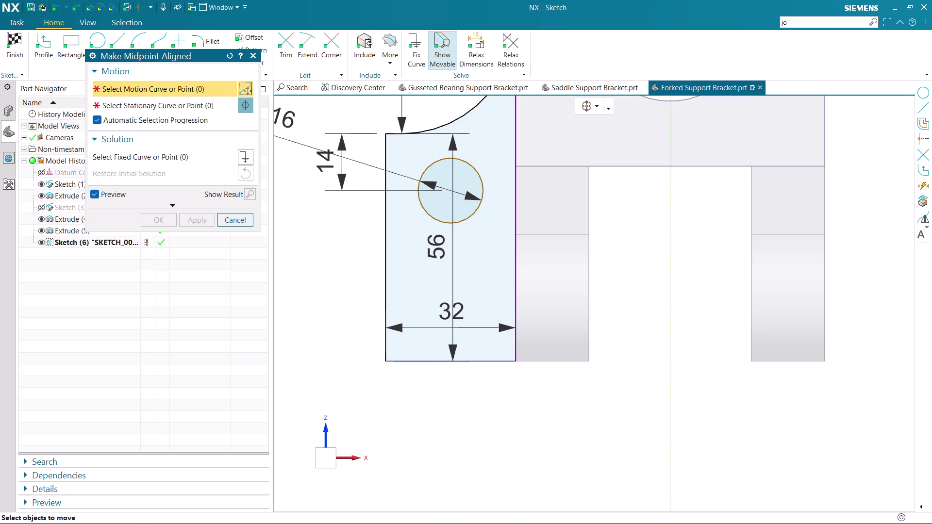
scroll(down, 3)
middle_click(333, 244)
click(237, 222)
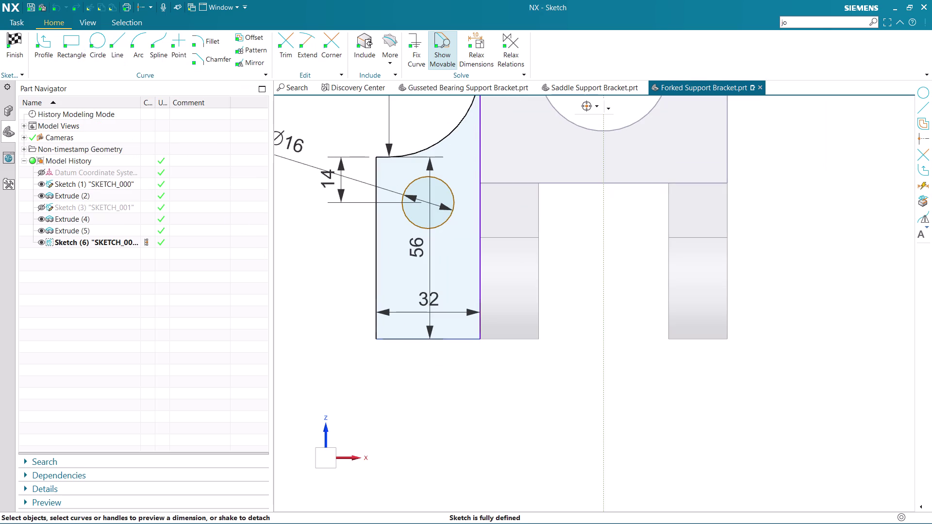
scroll(down, 3)
Pattern the Ø16 hole linearly with a 28 mm pitch.
click(246, 44)
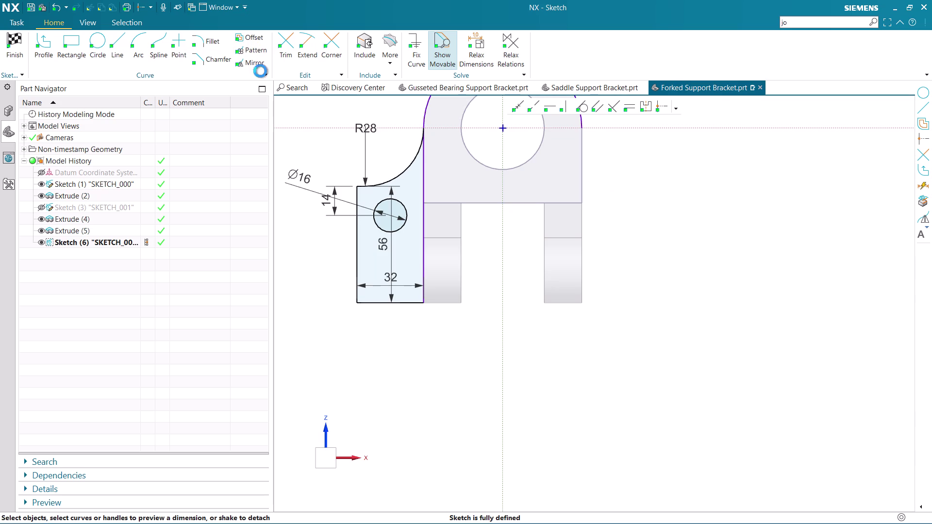
scroll(up, 3)
click(375, 227)
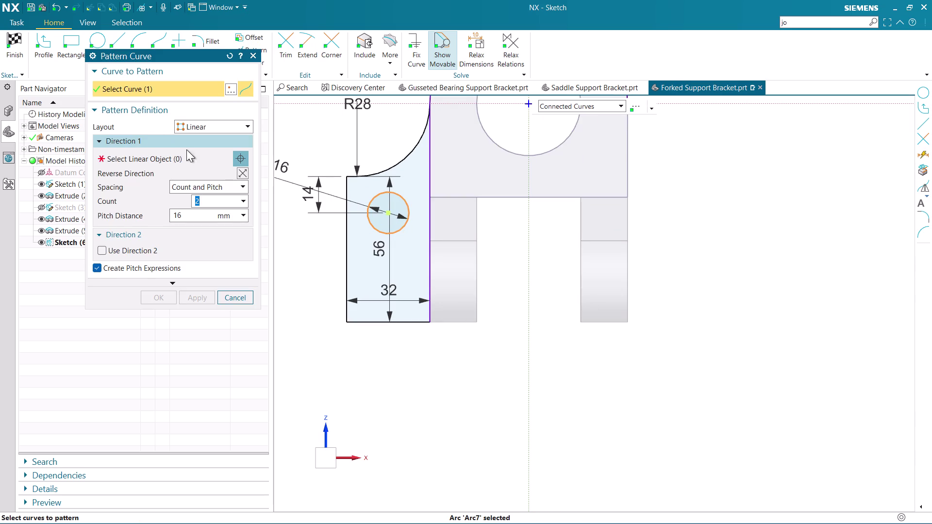
drag(207, 212, 158, 210)
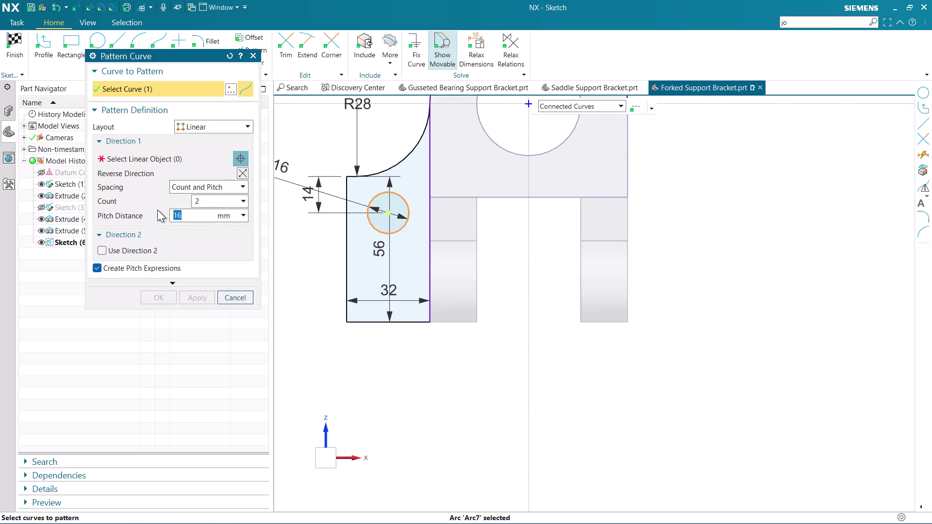
key(BackSpace)
key(2)
key(8)
key(Return)
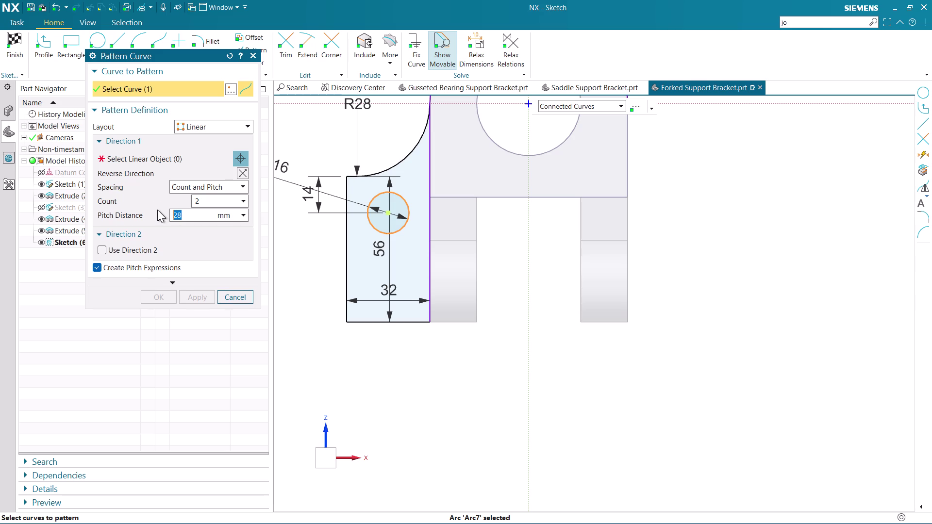
Run the pattern downward along the lug's left edge to create the second hole.
click(150, 160)
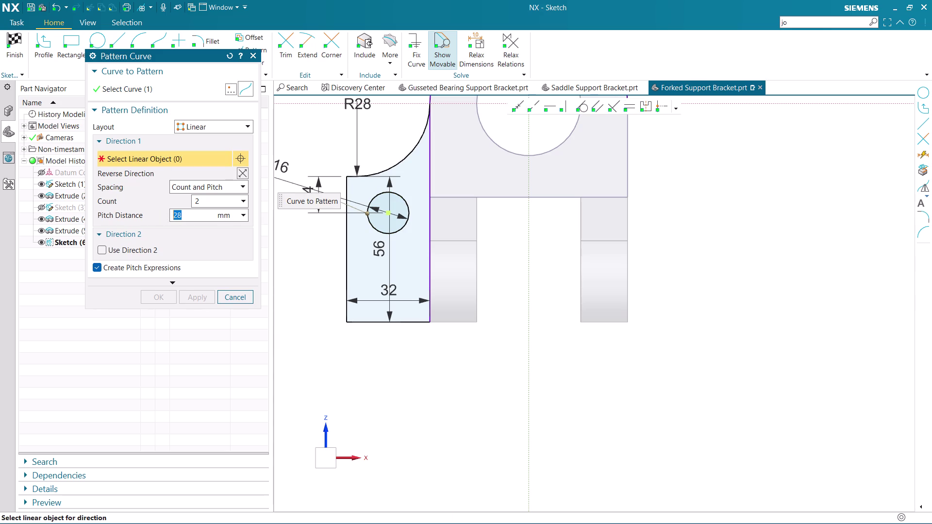
click(348, 246)
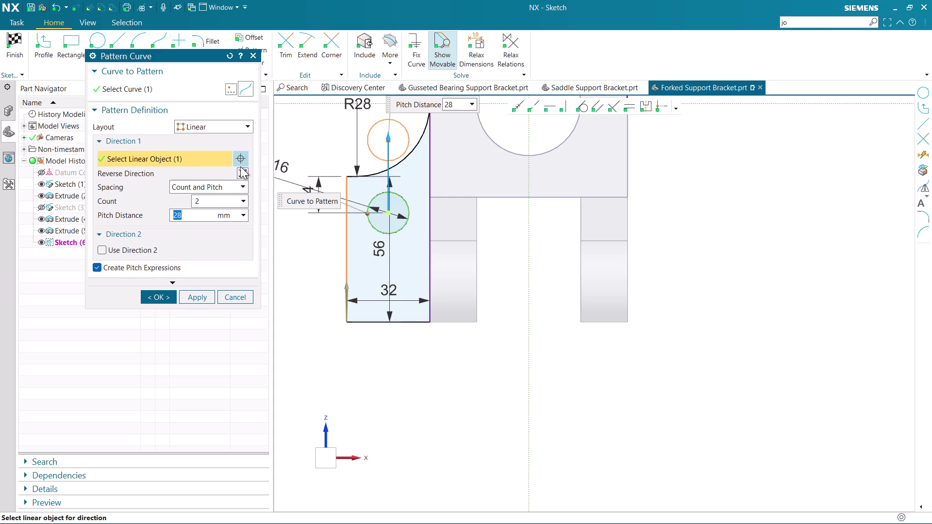
click(241, 172)
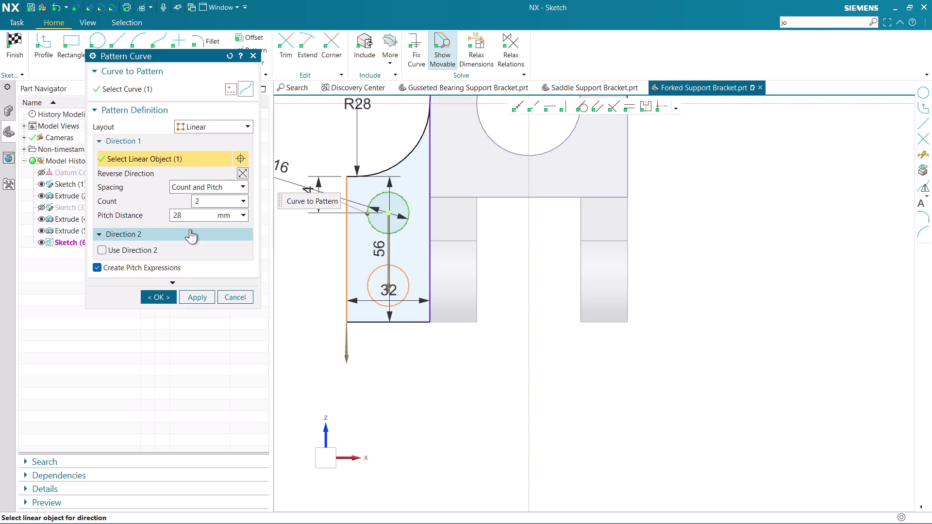
click(160, 296)
scroll(down, 3)
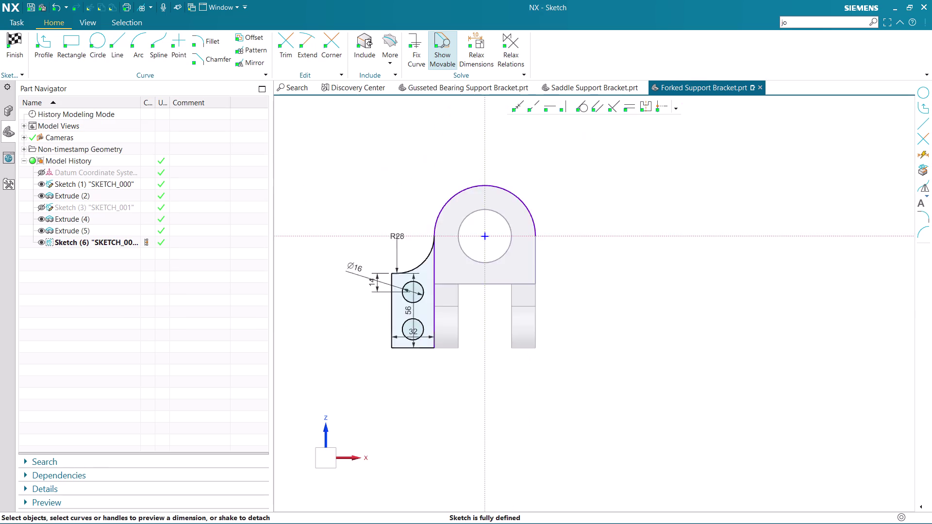
Try mirroring the lug outline curves, closing Mirror Curve without a result.
scroll(up, 3)
scroll(down, 3)
scroll(up, 3)
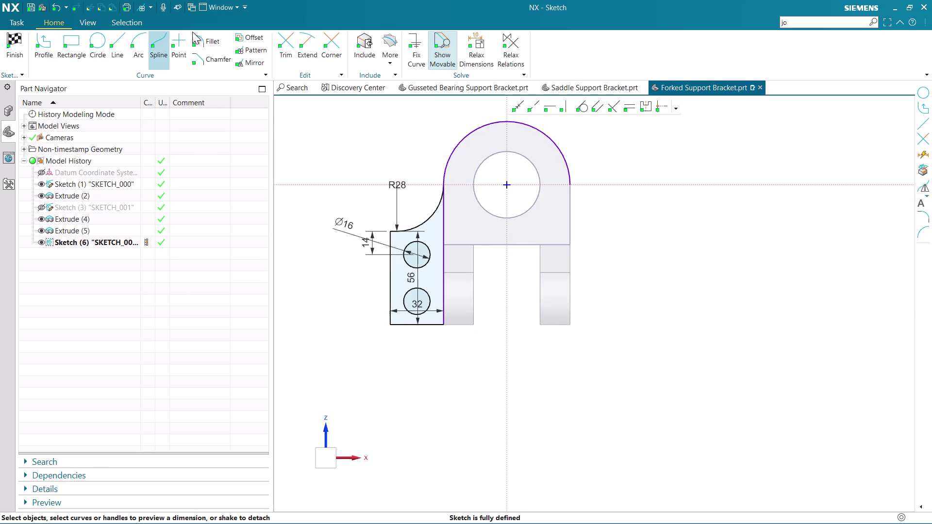
click(247, 63)
scroll(up, 3)
scroll(down, 3)
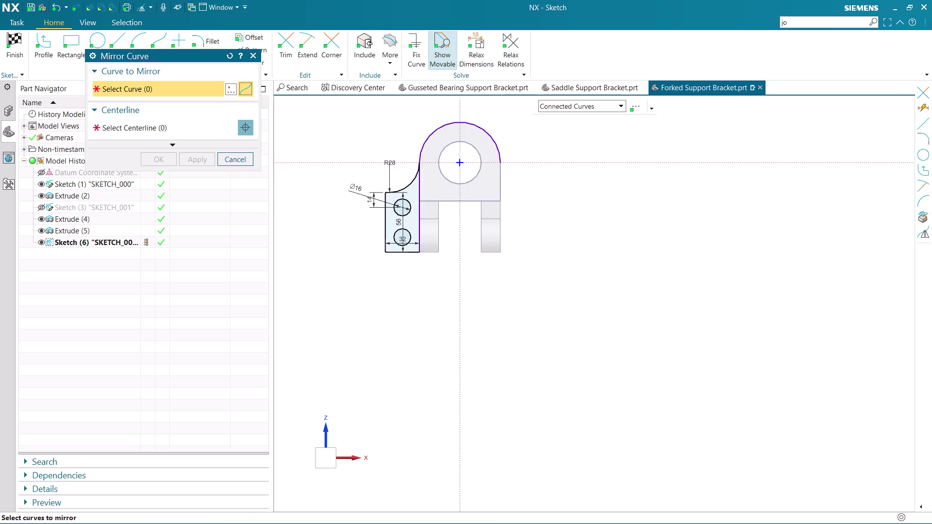
scroll(up, 3)
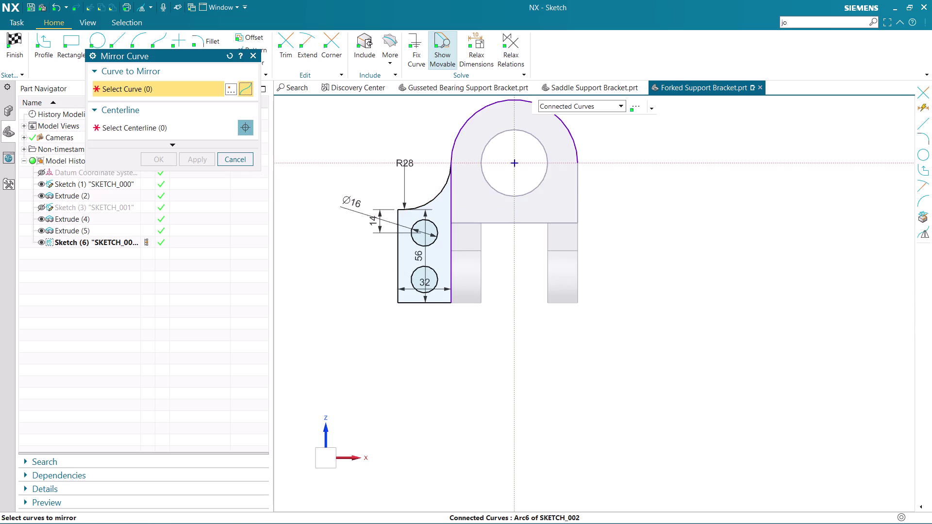
click(433, 195)
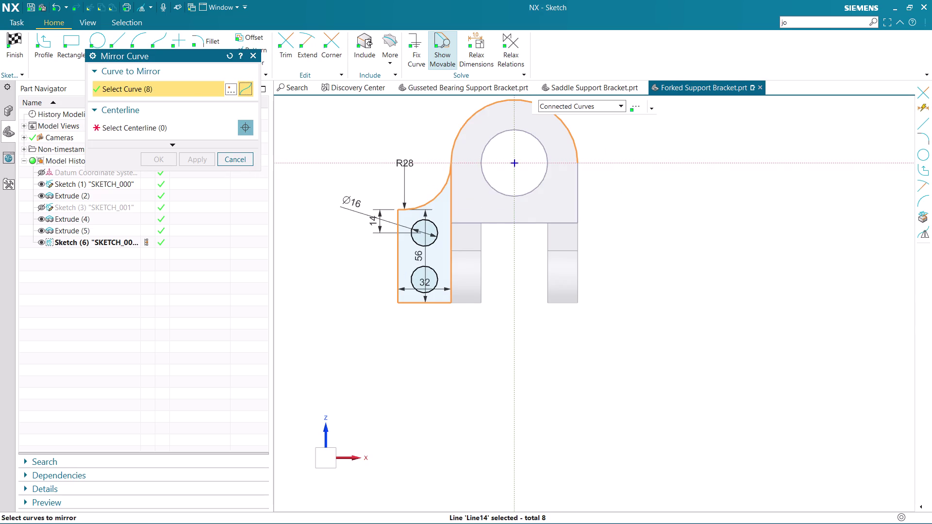
click(246, 157)
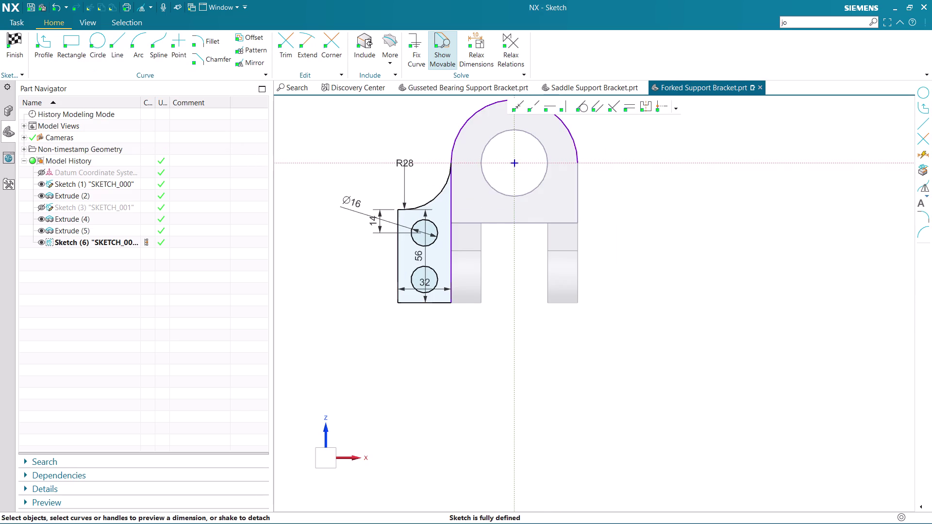
scroll(down, 3)
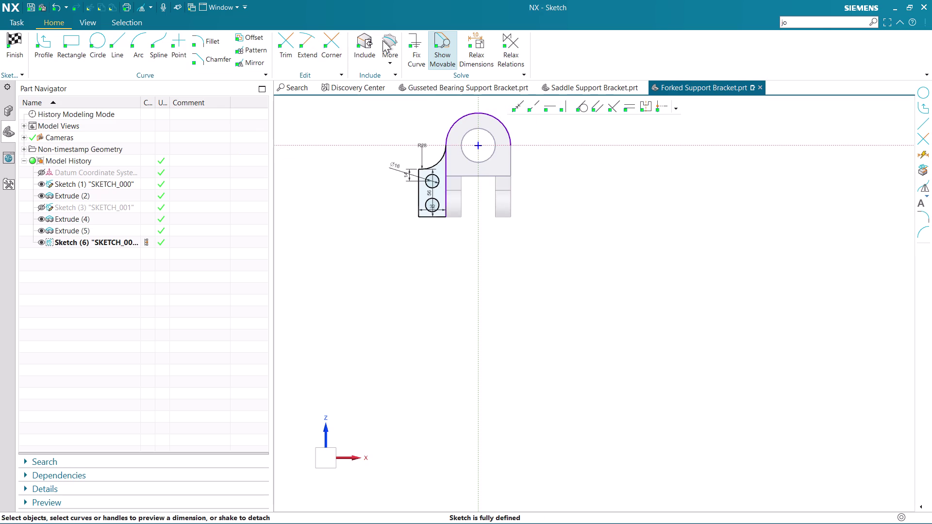
Trim away the top arch curve with a sweep across it.
click(289, 42)
scroll(up, 3)
drag(440, 122, 457, 133)
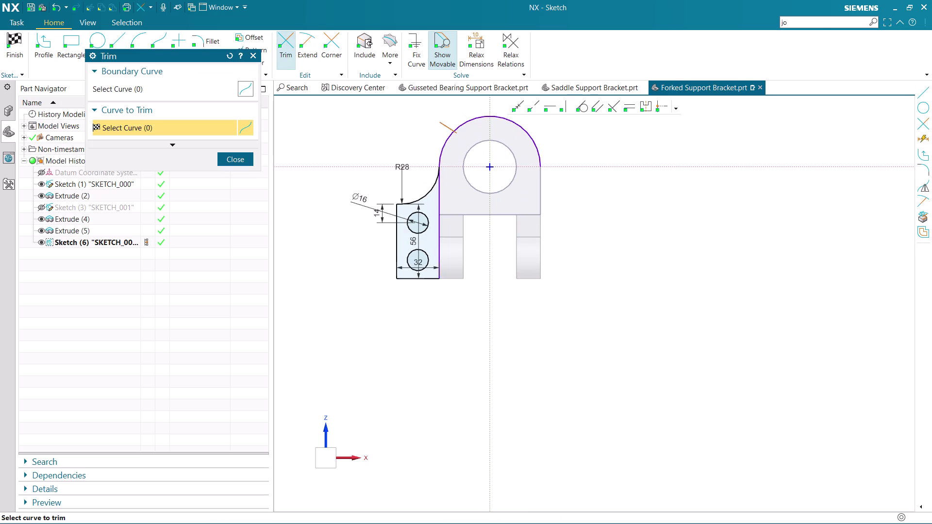
drag(457, 133, 487, 140)
click(342, 287)
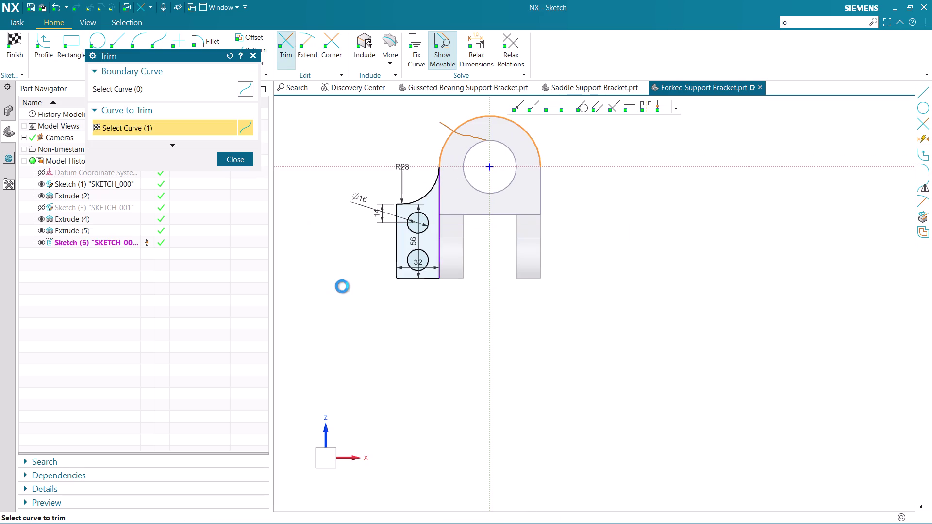
click(248, 158)
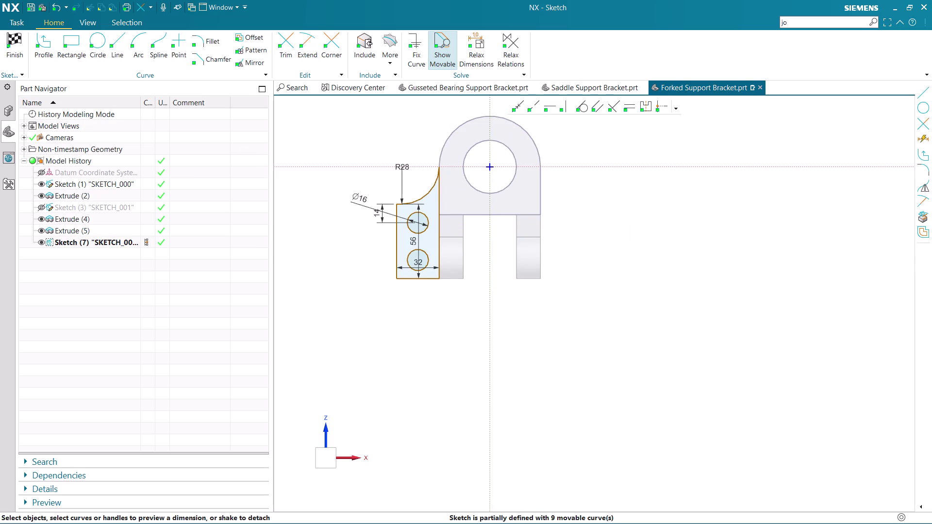
click(252, 61)
Select the left lug outline and both of its hole circles for mirroring.
scroll(up, 3)
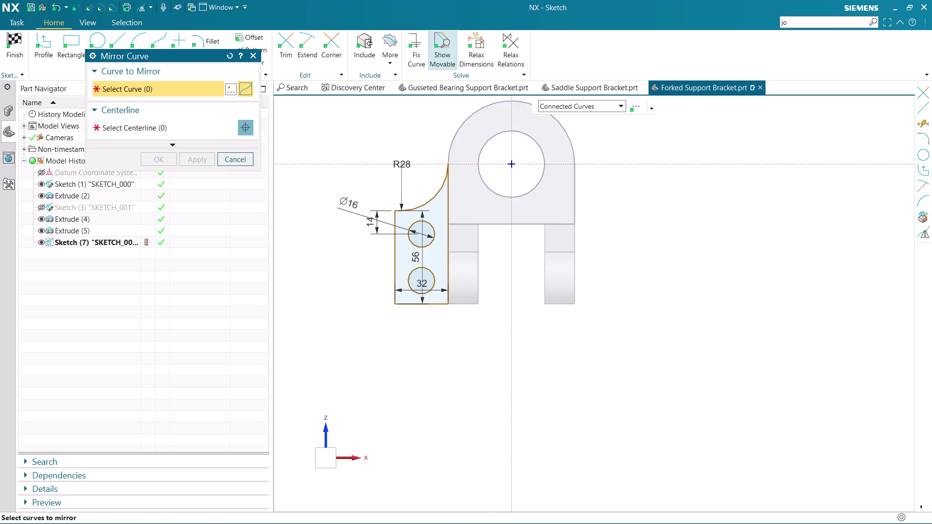
click(420, 207)
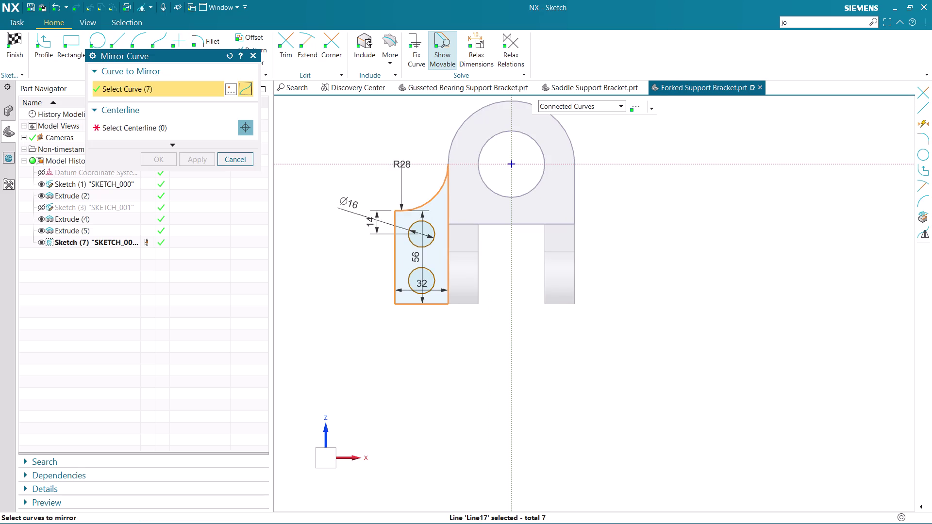
scroll(up, 3)
click(415, 246)
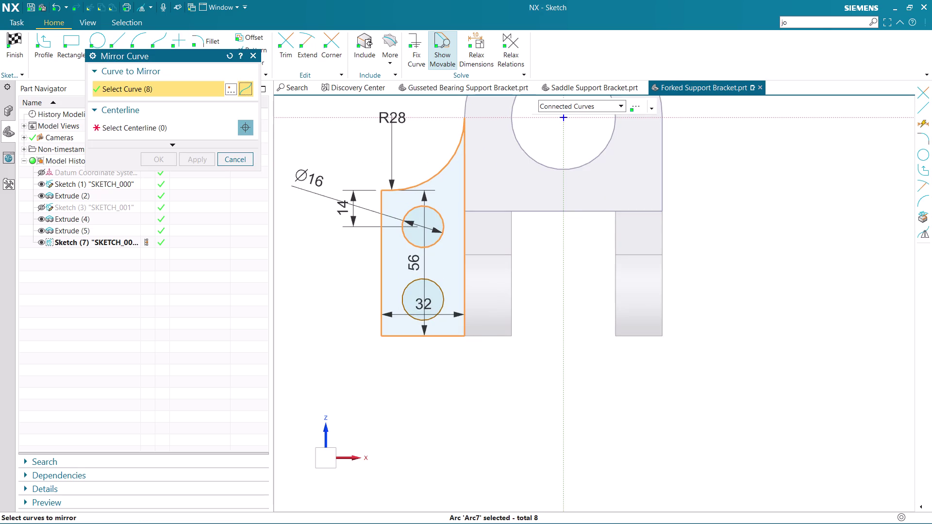
click(406, 295)
scroll(down, 3)
Mirror them across the vertical sketch axis and leave the sketch.
click(200, 128)
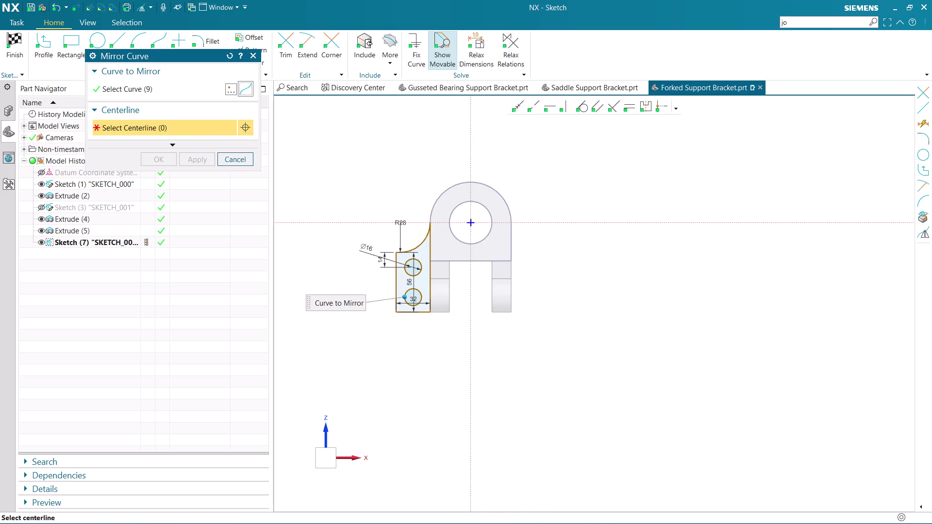
click(467, 135)
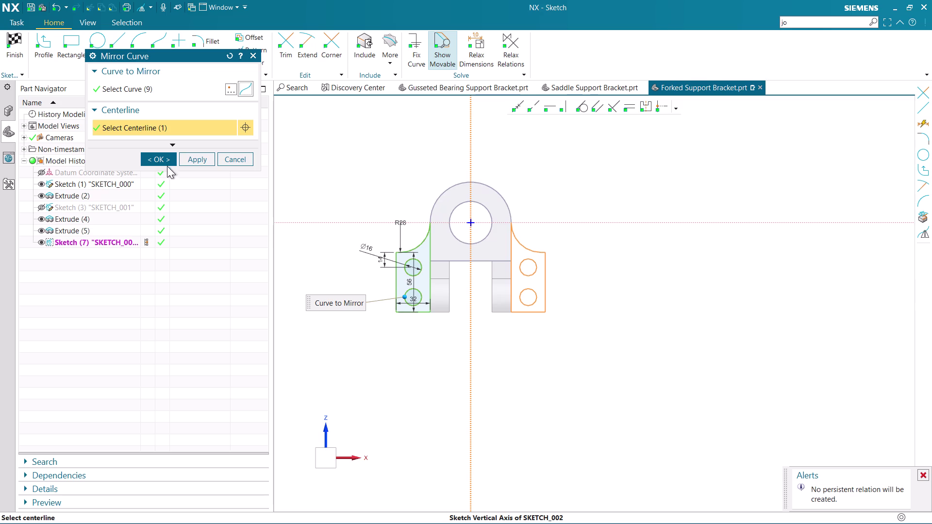
click(164, 162)
scroll(down, 3)
scroll(up, 3)
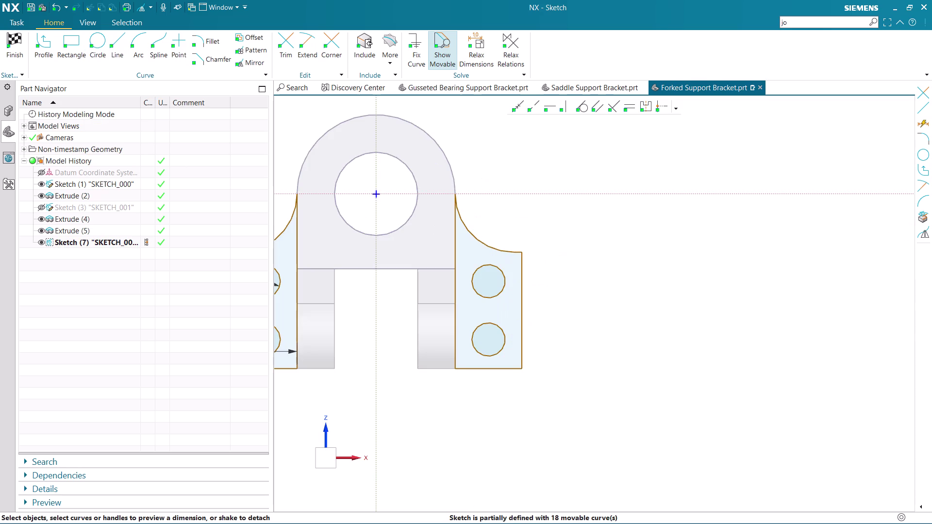
scroll(down, 3)
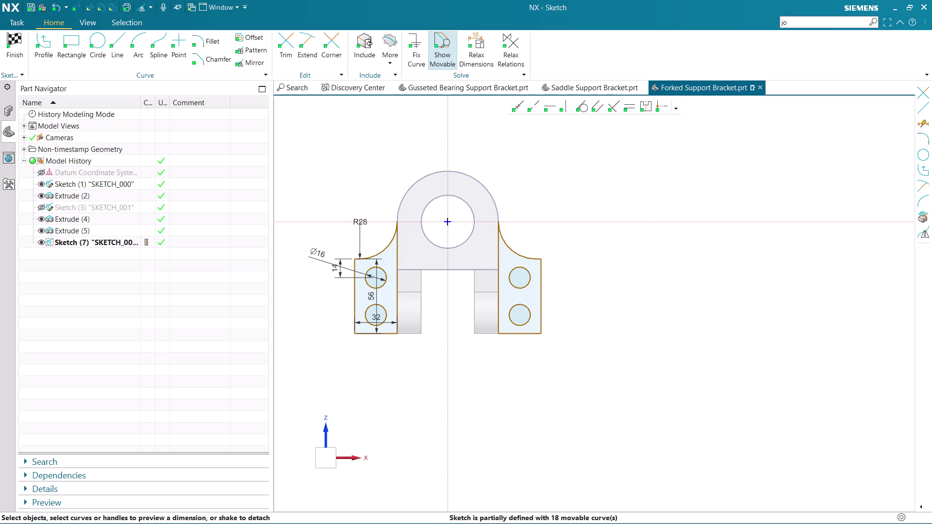
click(9, 42)
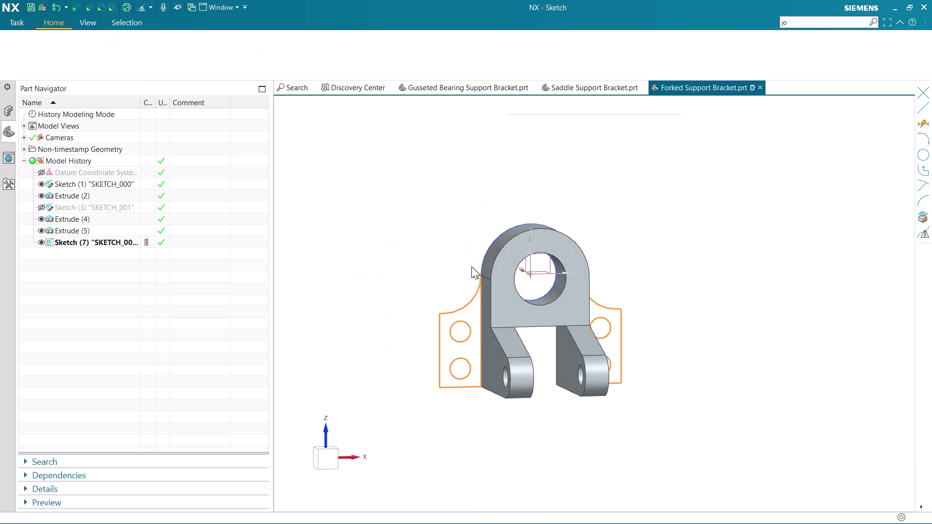
Extrude both lug profiles from 0 to 20 mm, united with the bracket, as Extrude (8).
click(77, 52)
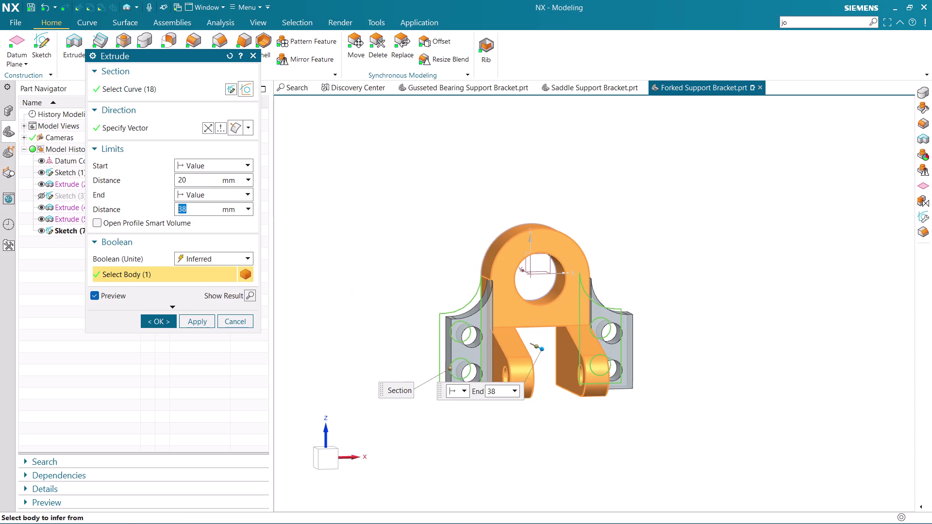
drag(199, 182, 146, 179)
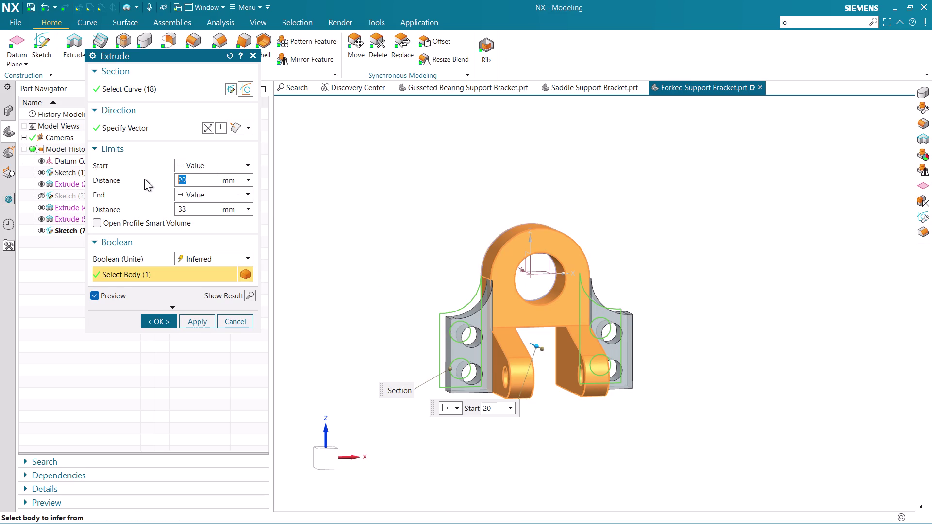
key(BackSpace)
key(0)
key(Return)
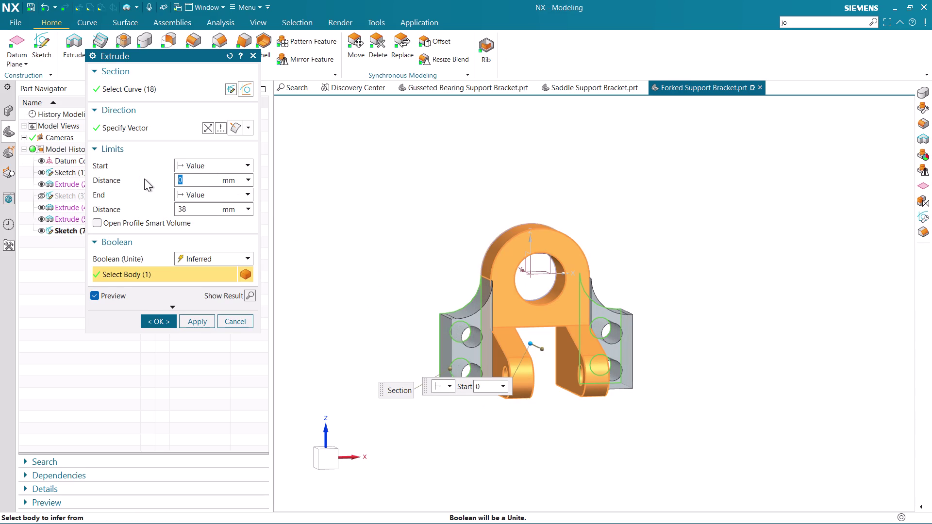
drag(208, 208, 152, 211)
key(BackSpace)
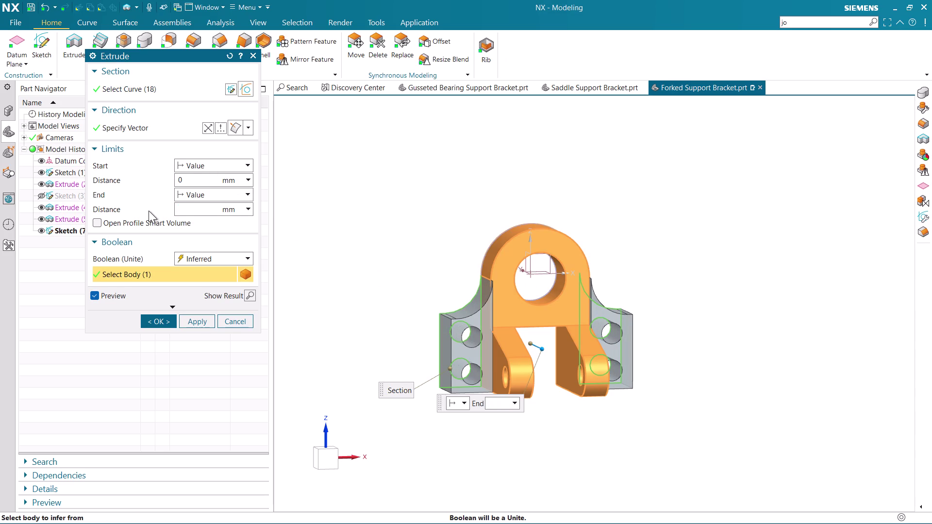
text(20)
key(Return)
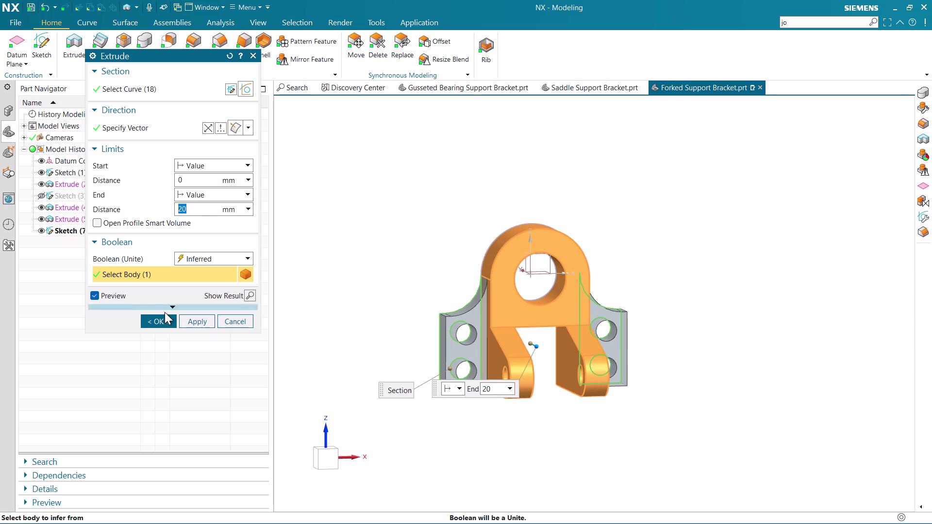
click(165, 321)
Orbit the bracket around its sides and top, ending in a front view.
middle_drag(384, 282, 361, 298)
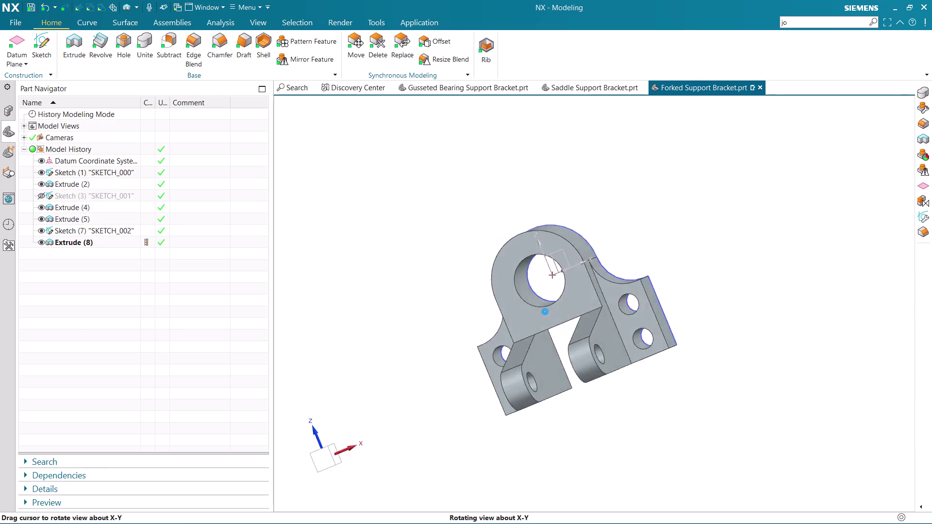
middle_drag(360, 297, 427, 255)
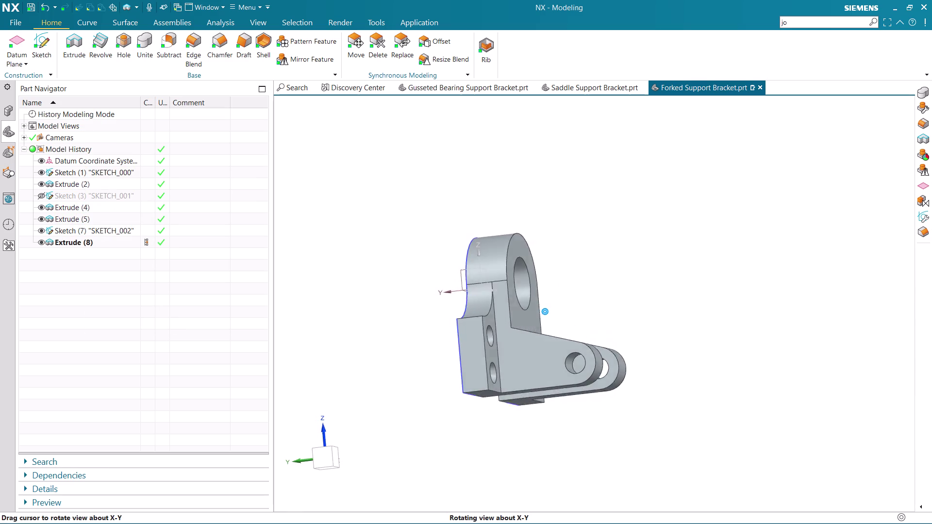
middle_drag(427, 255, 448, 262)
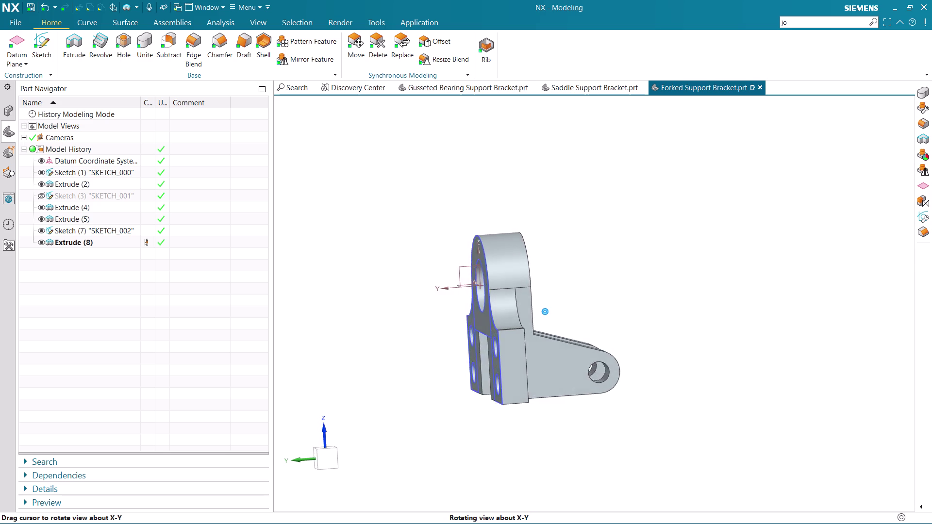
middle_drag(449, 263, 511, 308)
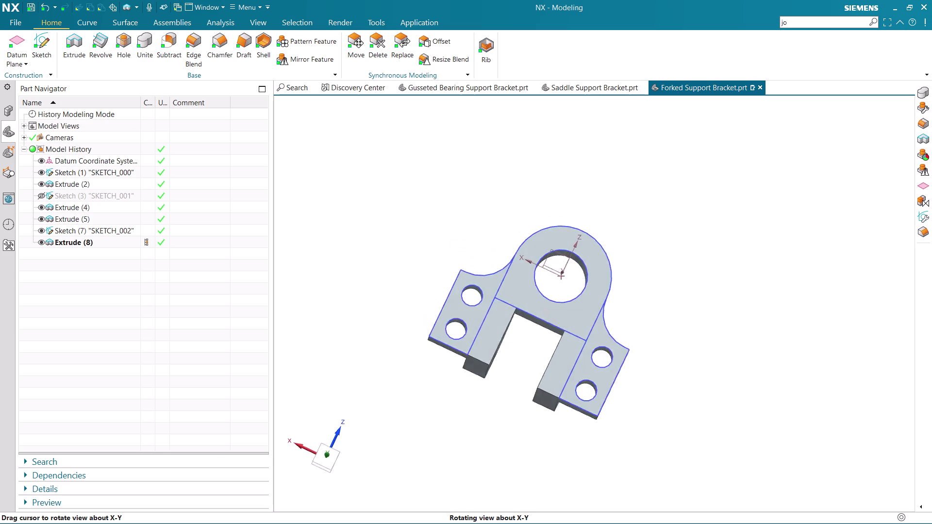
middle_drag(511, 308, 375, 323)
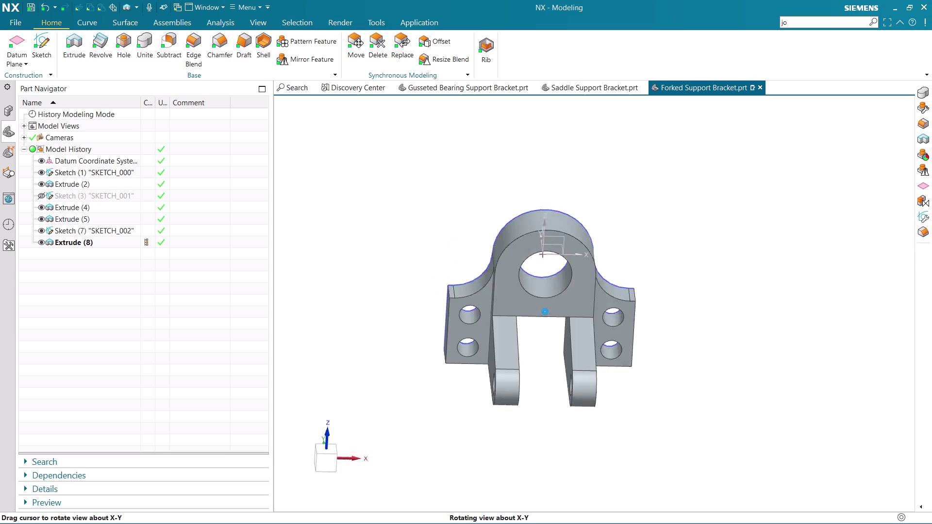
middle_drag(375, 322, 368, 298)
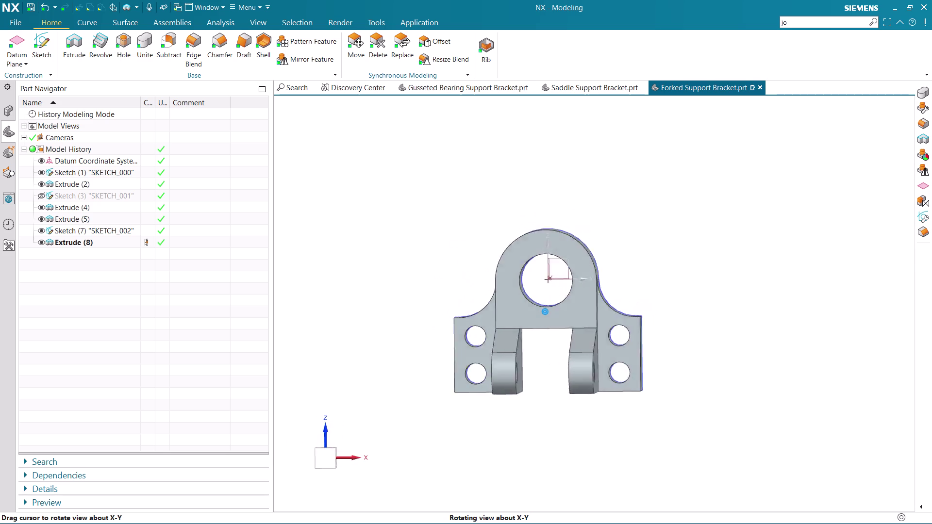
middle_drag(368, 298, 374, 312)
Zoom and orbit to angled top views, then select Sketch (7) in the history.
scroll(up, 3)
scroll(up, 3)
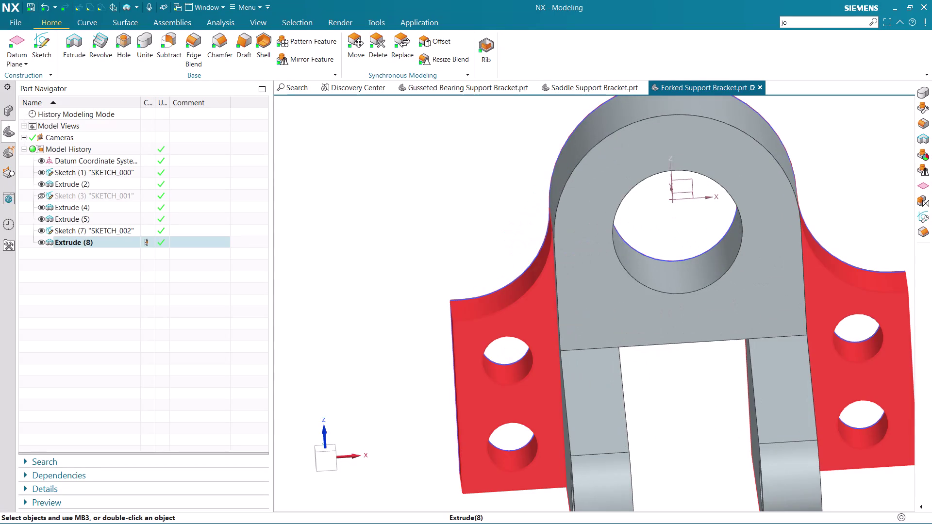
scroll(down, 3)
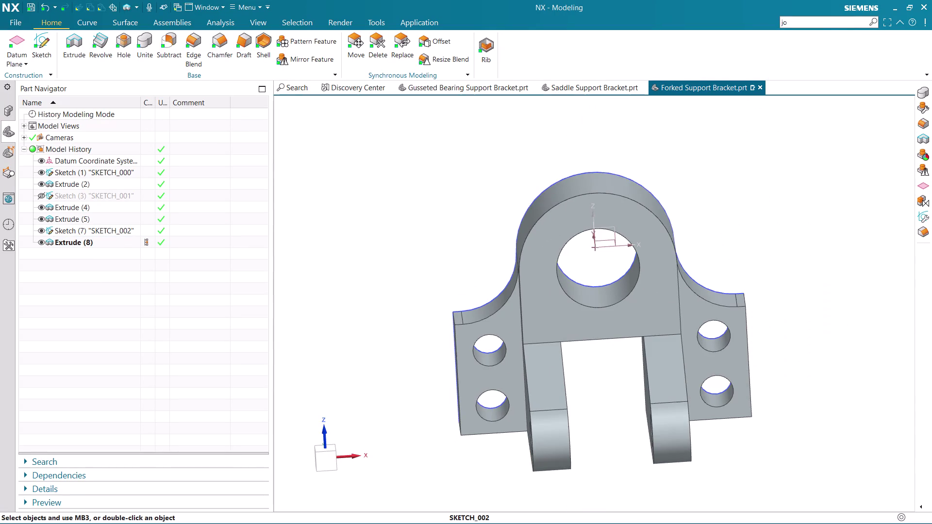
scroll(down, 3)
middle_drag(795, 375, 792, 379)
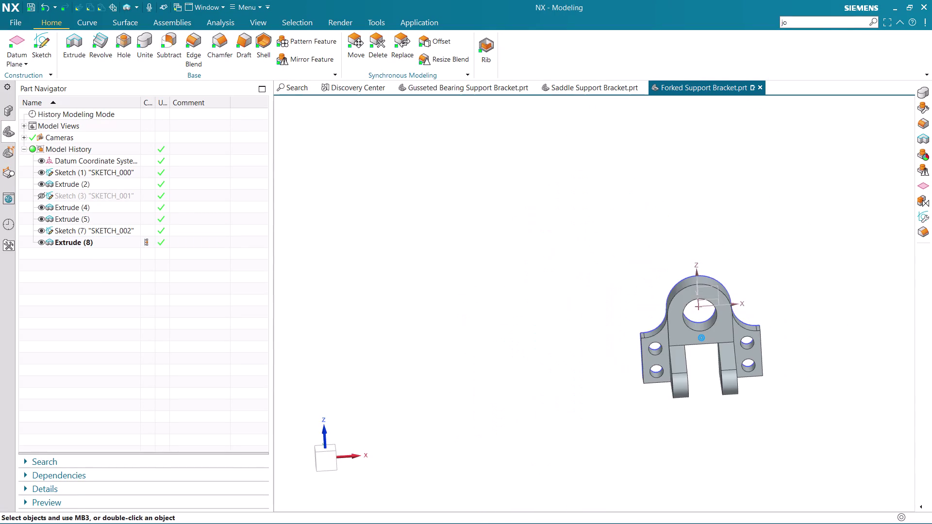
middle_drag(792, 379, 697, 419)
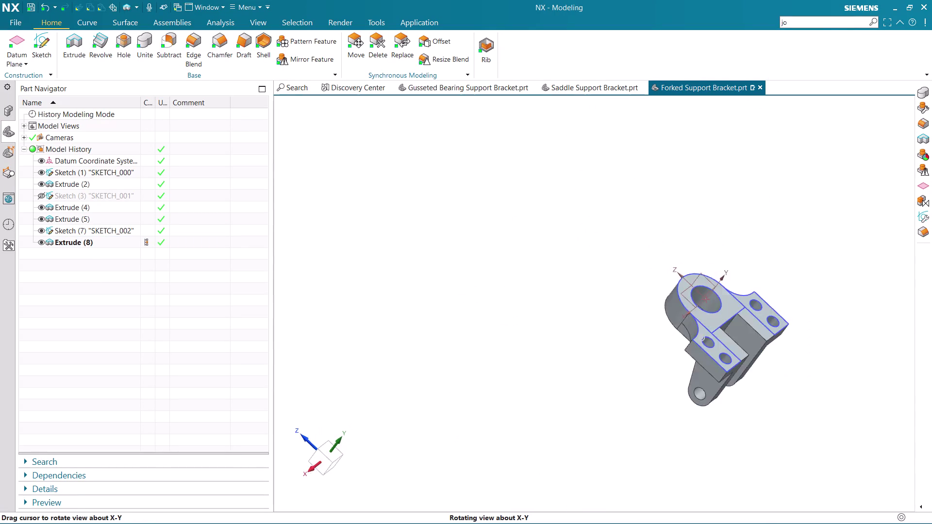
middle_drag(697, 419, 822, 410)
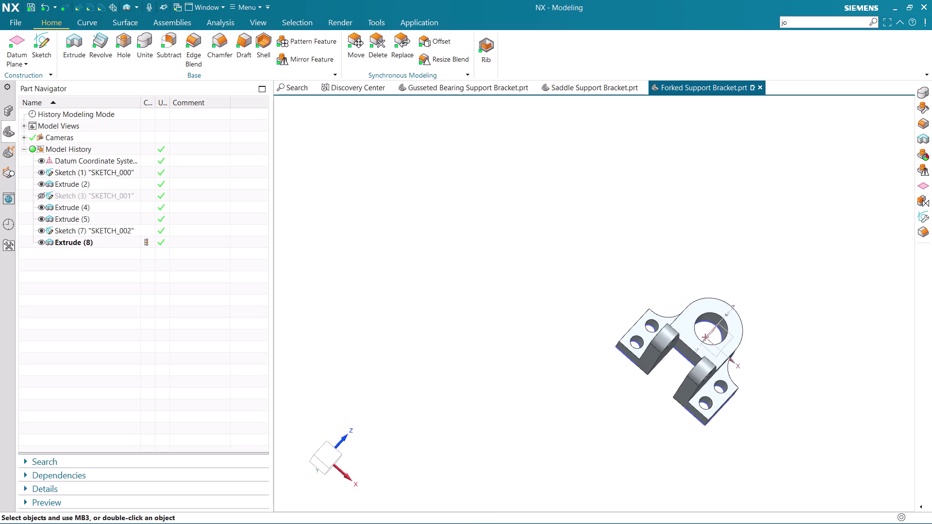
click(95, 225)
Reopen Sketch (7) and delete the short top edge line of the left lug.
right_click(94, 224)
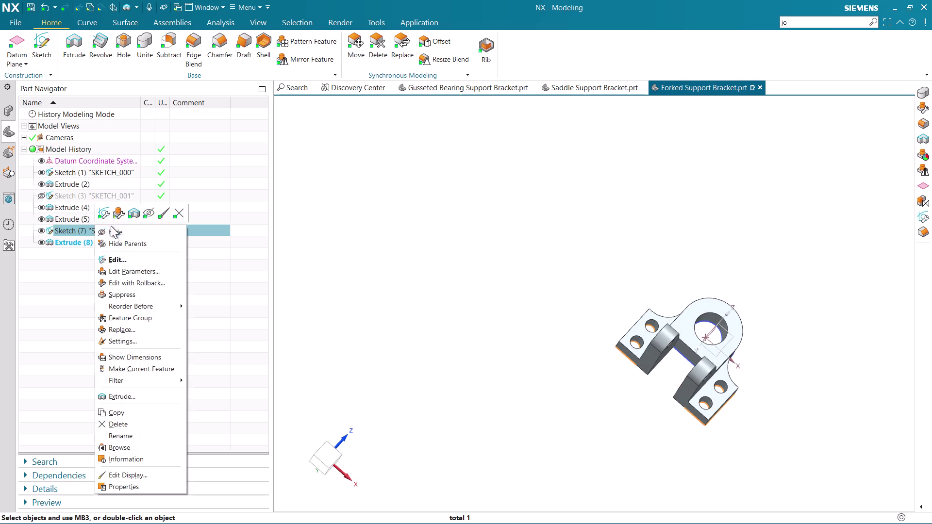
click(131, 282)
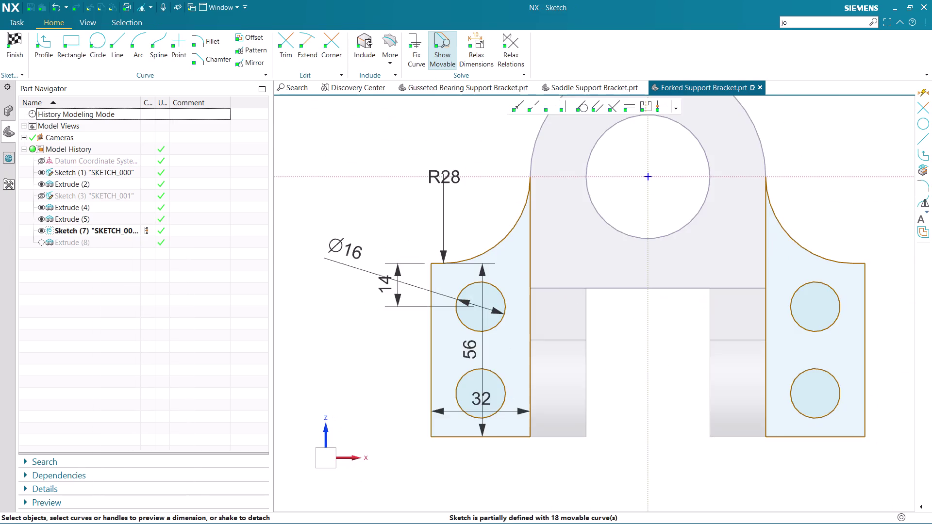
scroll(up, 3)
scroll(up, 3)
scroll(up, 3)
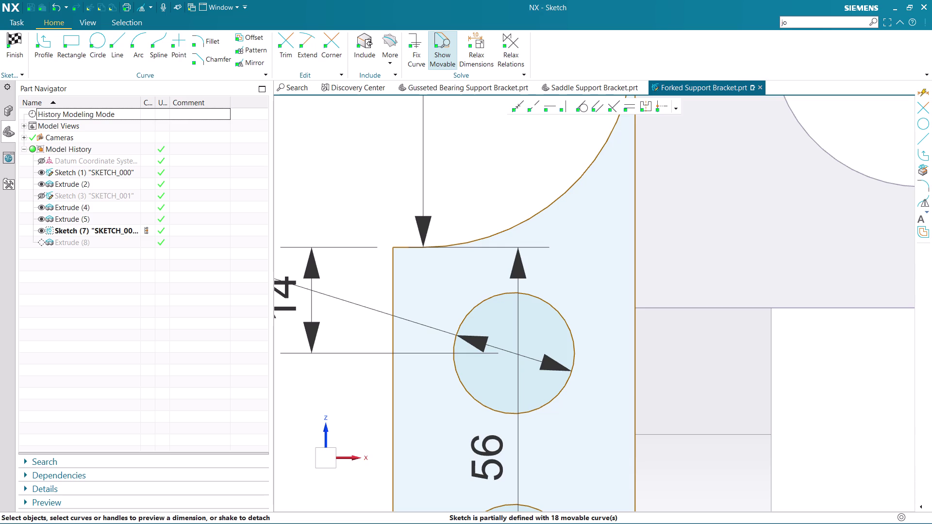
scroll(down, 3)
scroll(up, 3)
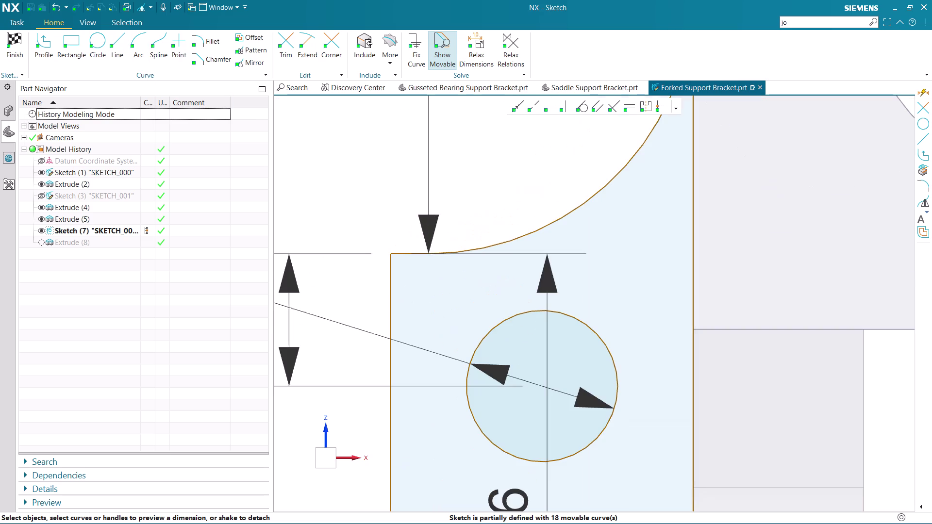
click(415, 257)
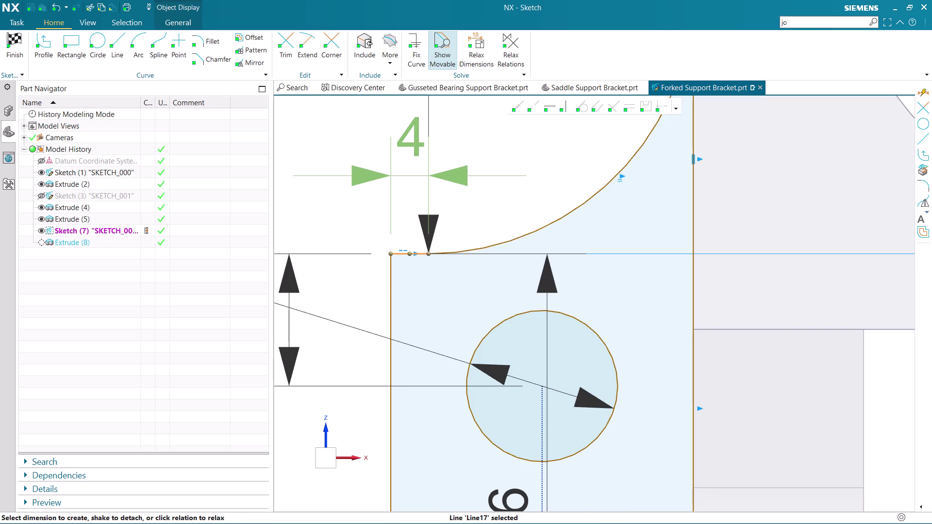
key(Delete)
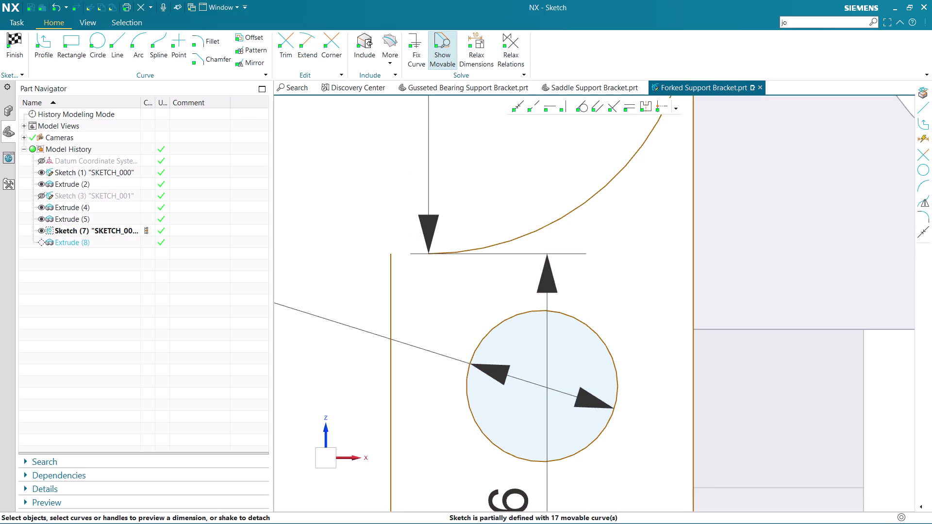
Undo the deletion, finish the sketch, and check the rebuilt lug extrusion.
scroll(up, 3)
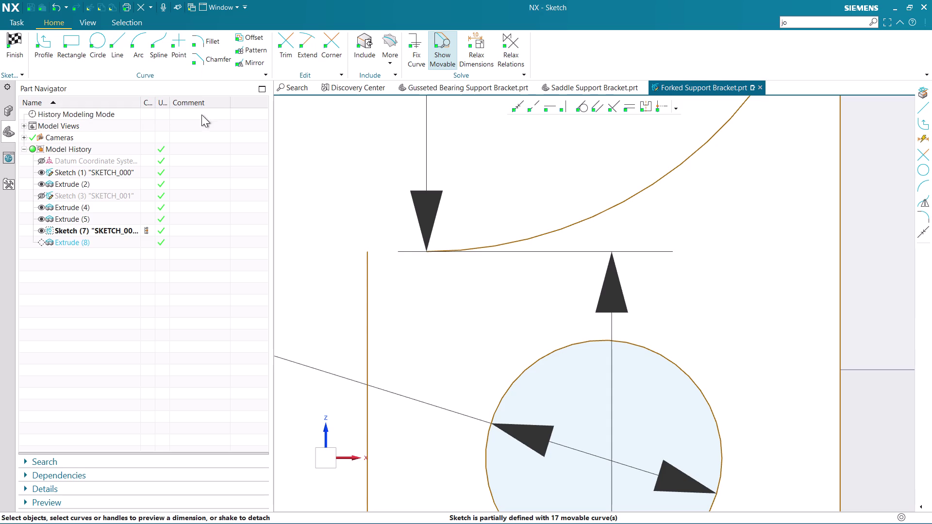
scroll(down, 3)
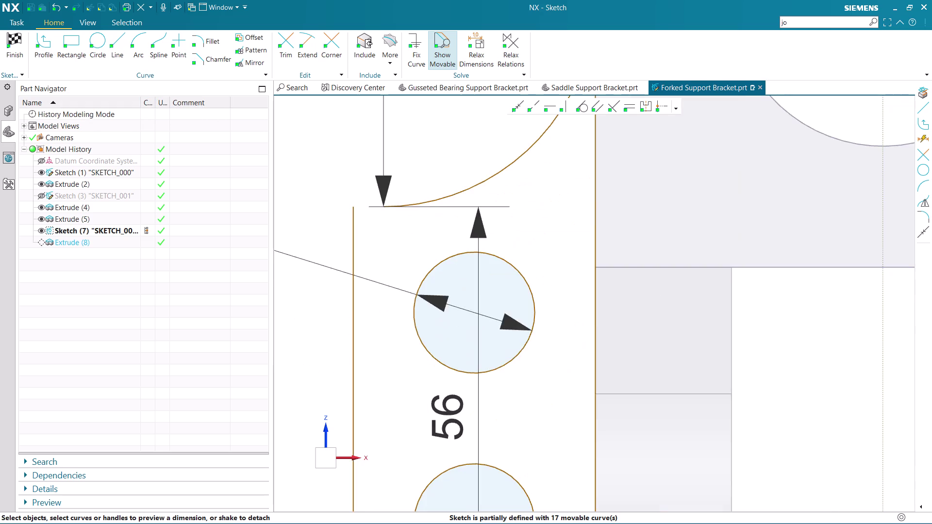
scroll(up, 3)
scroll(up, 3)
scroll(up, 3)
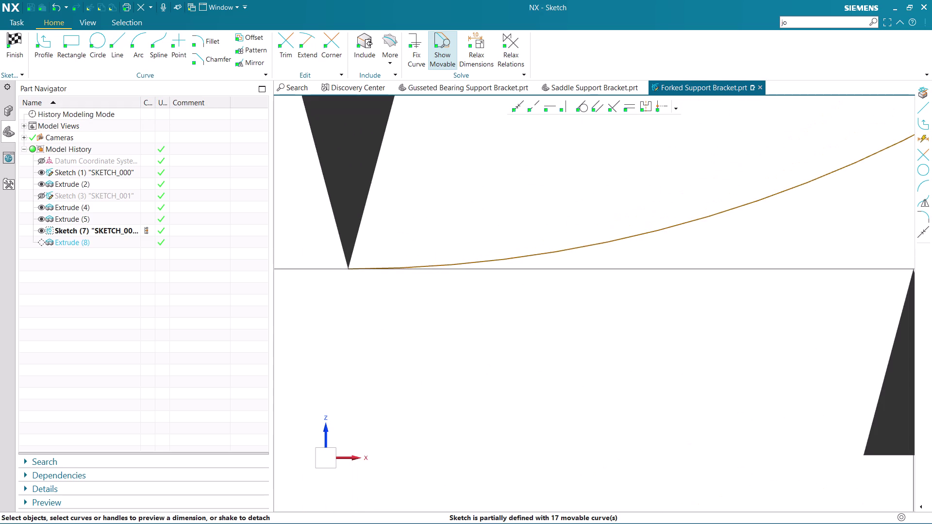
scroll(up, 3)
scroll(down, 3)
scroll(down, 3)
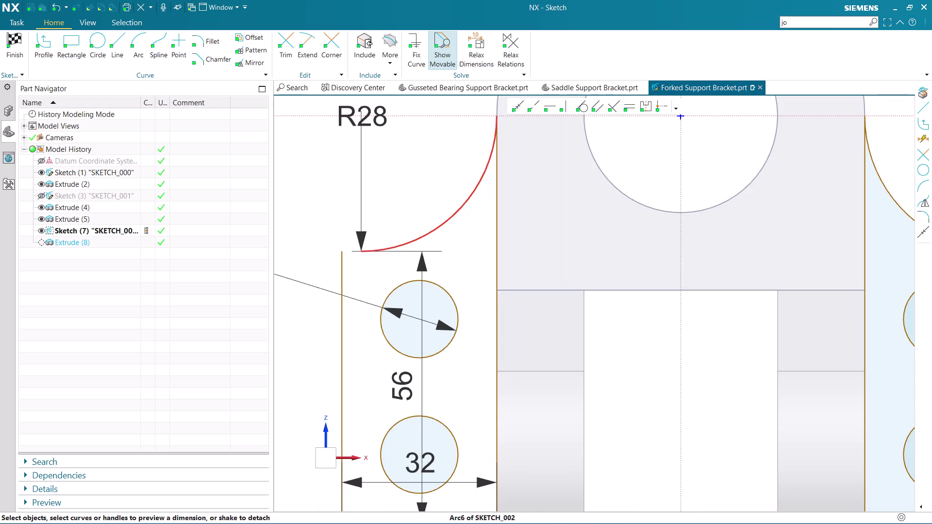
key(ctrl+z)
click(11, 44)
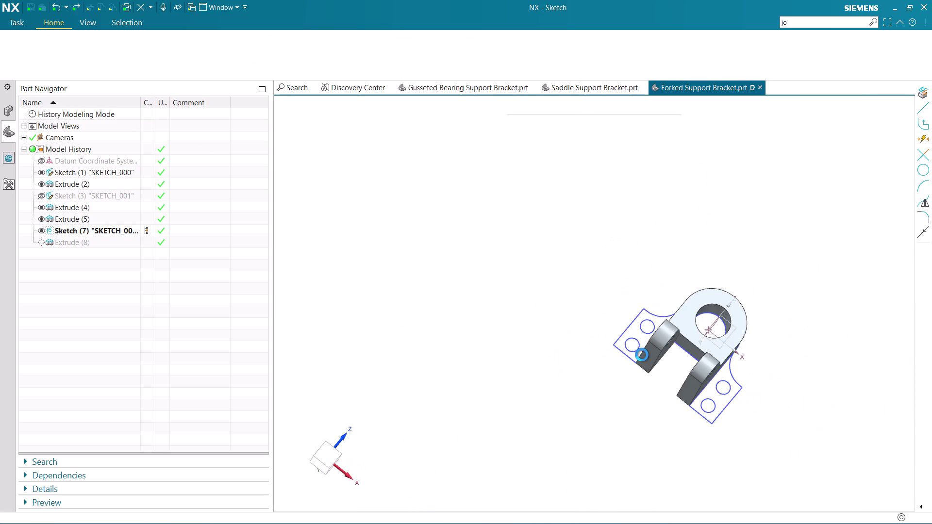
middle_drag(814, 352, 712, 357)
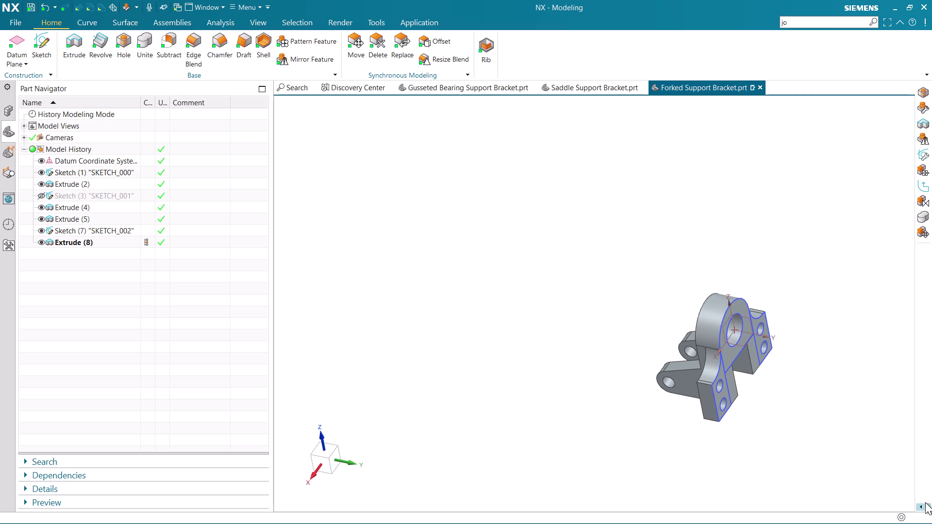
Hide Sketch (7) and Sketch (1) so only the bracket solid is displayed.
click(39, 230)
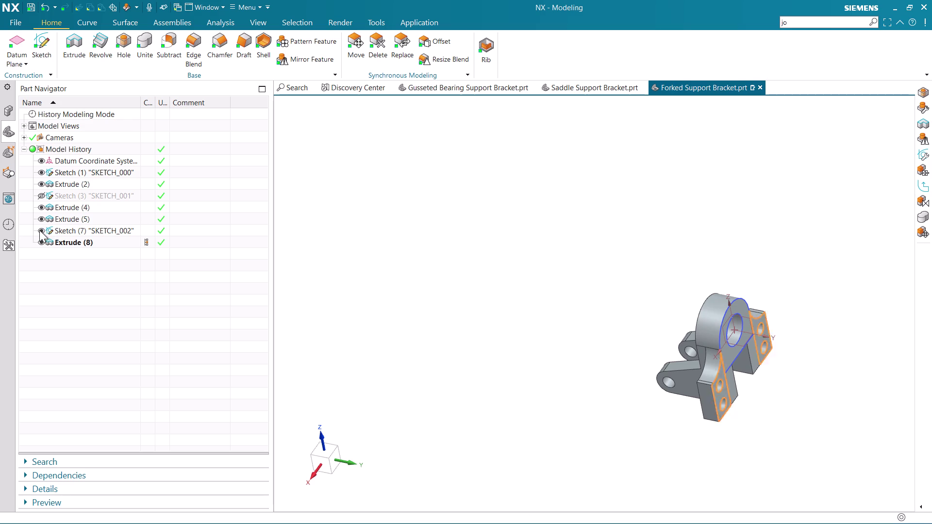
click(41, 171)
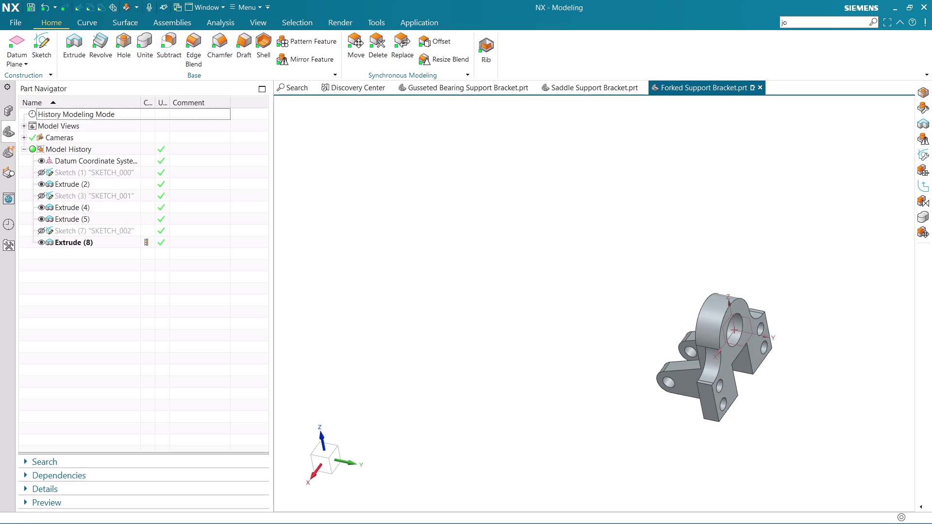
scroll(down, 3)
middle_drag(793, 388, 867, 372)
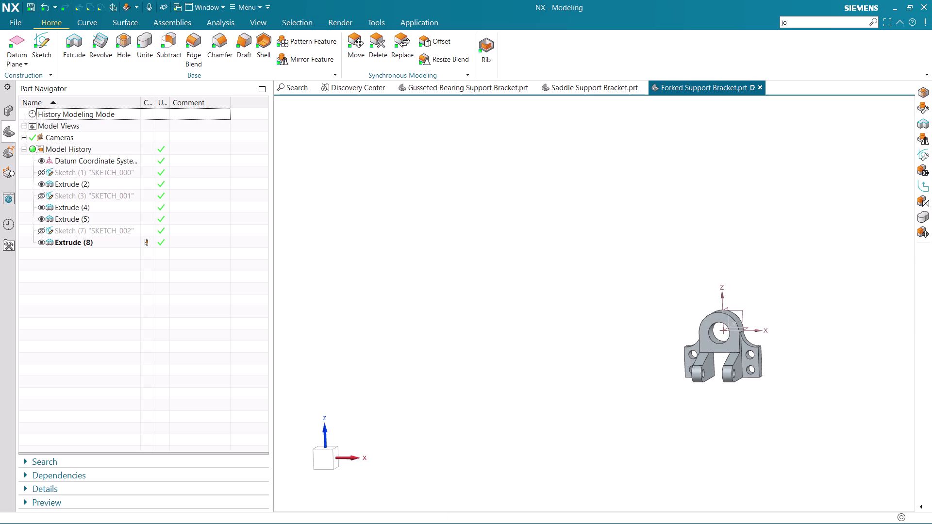
click(318, 460)
scroll(up, 3)
Orbit the finished bracket from front, rear, side and top, ending in an isometric view.
middle_drag(830, 372, 796, 384)
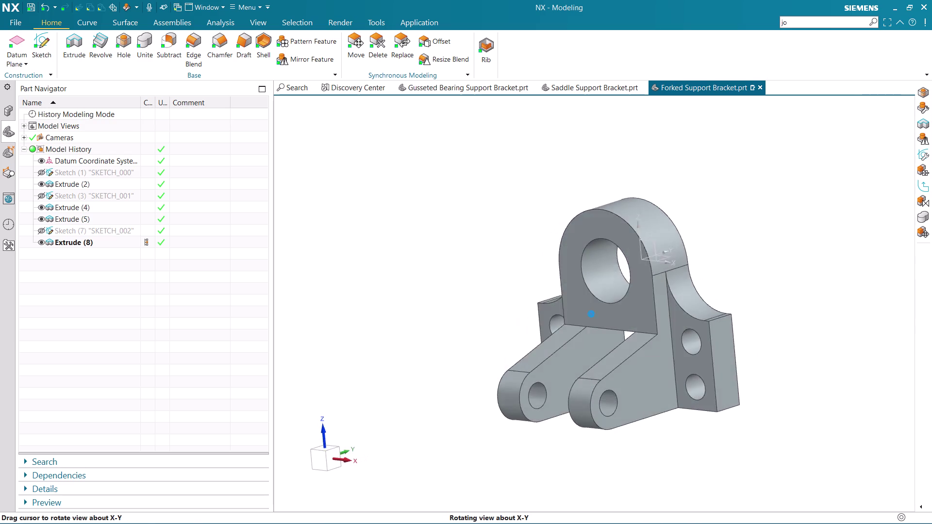
middle_drag(796, 383, 833, 377)
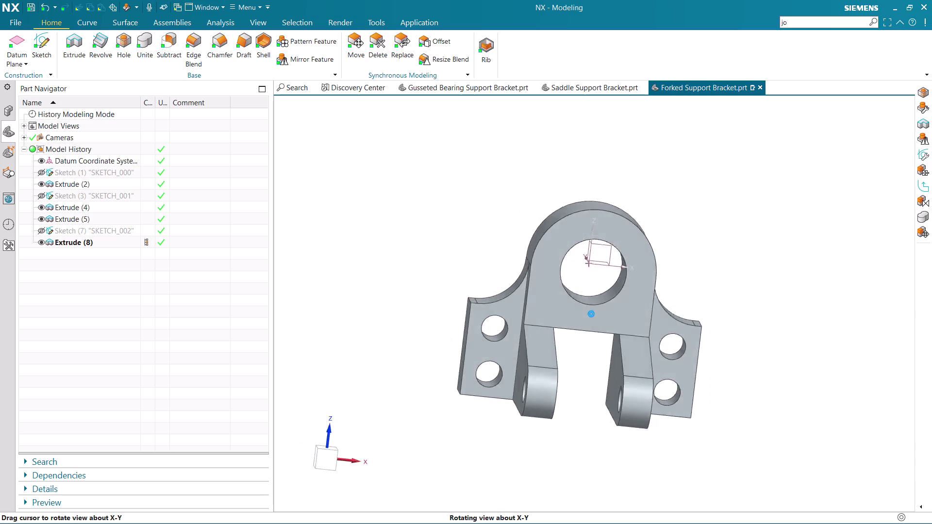
middle_drag(832, 378, 861, 390)
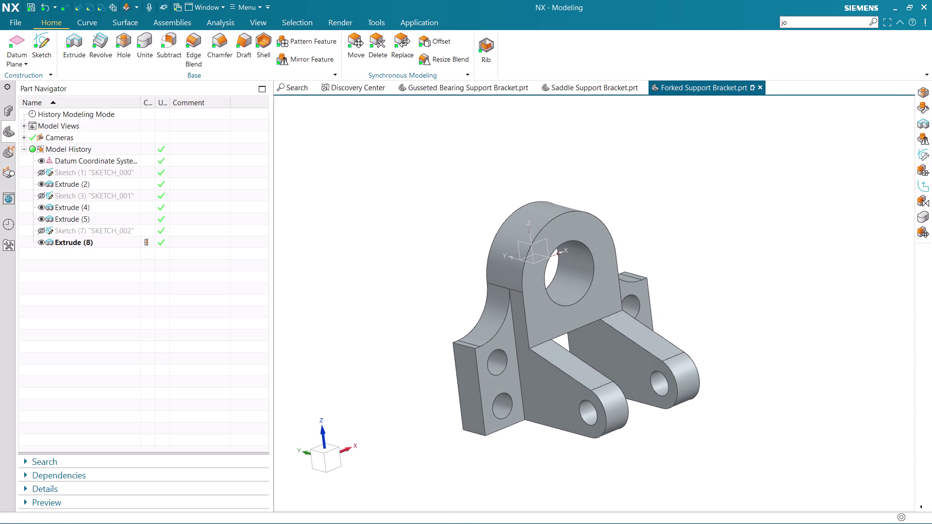
middle_drag(854, 378, 827, 403)
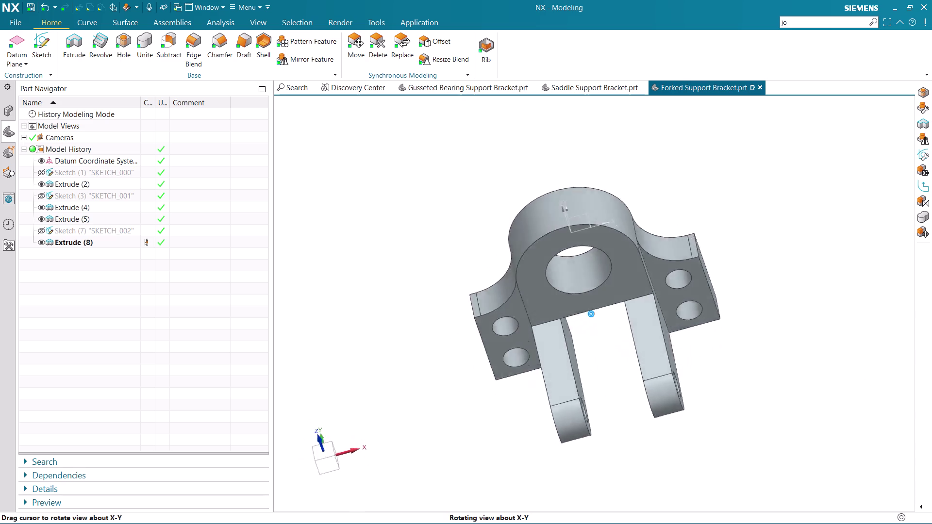
middle_drag(826, 403, 878, 382)
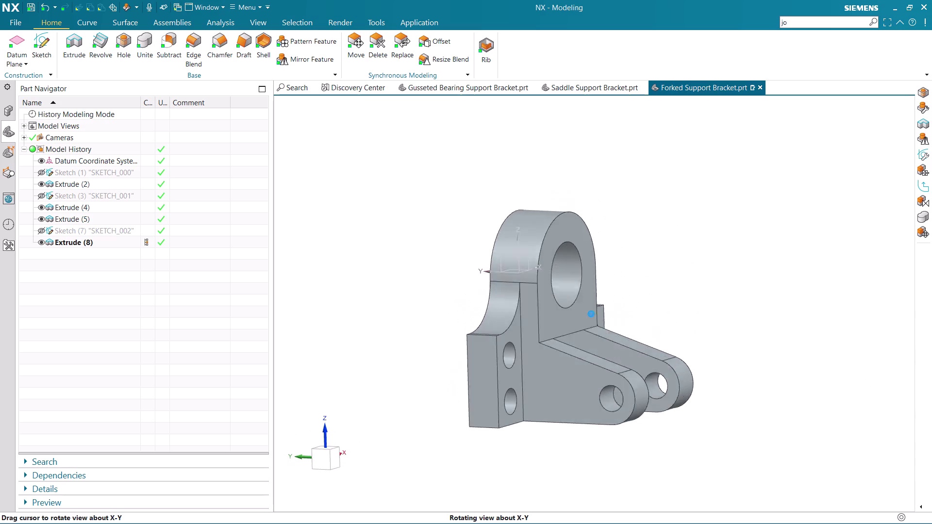
middle_drag(879, 382, 867, 381)
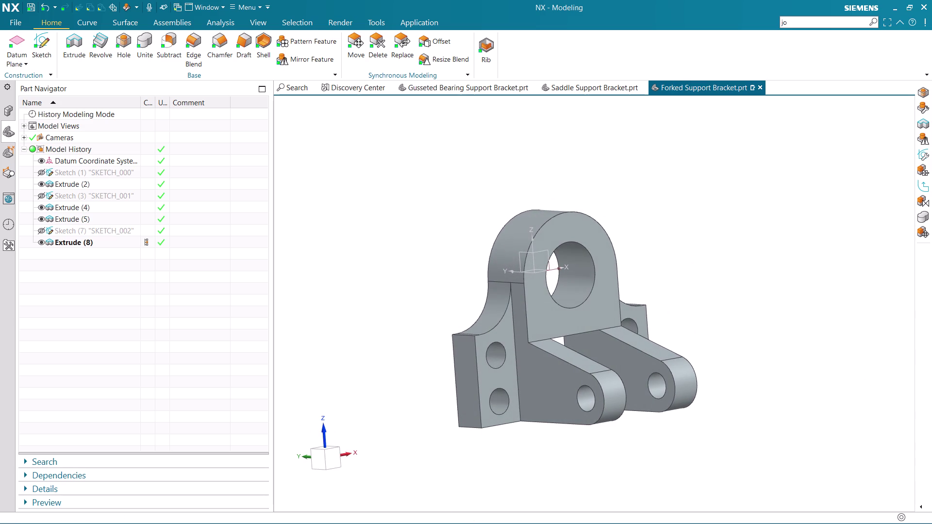
middle_drag(831, 390, 791, 397)
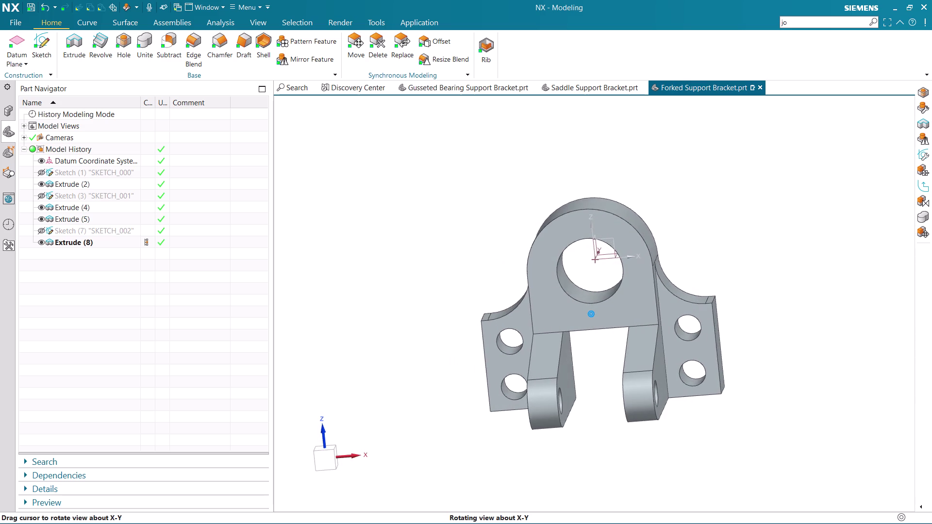
middle_drag(792, 397, 789, 397)
scroll(up, 3)
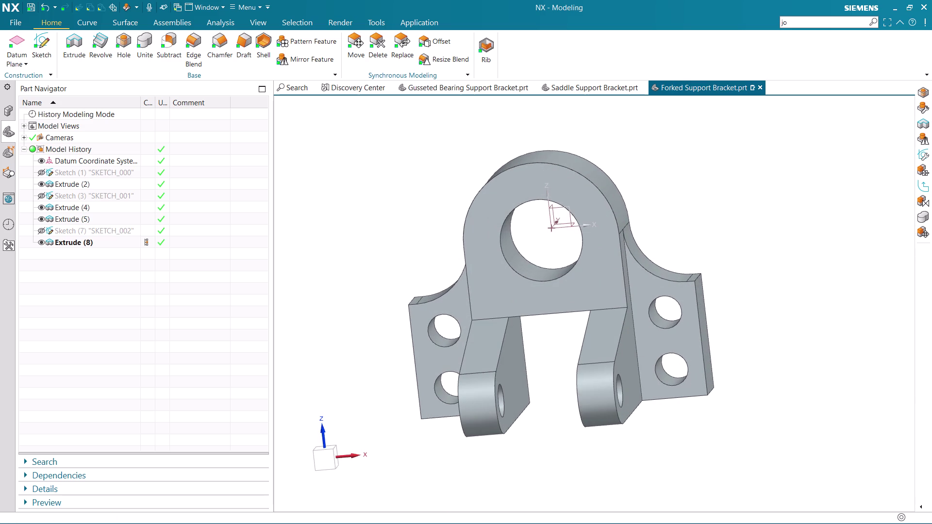
click(327, 459)
middle_drag(686, 332, 657, 350)
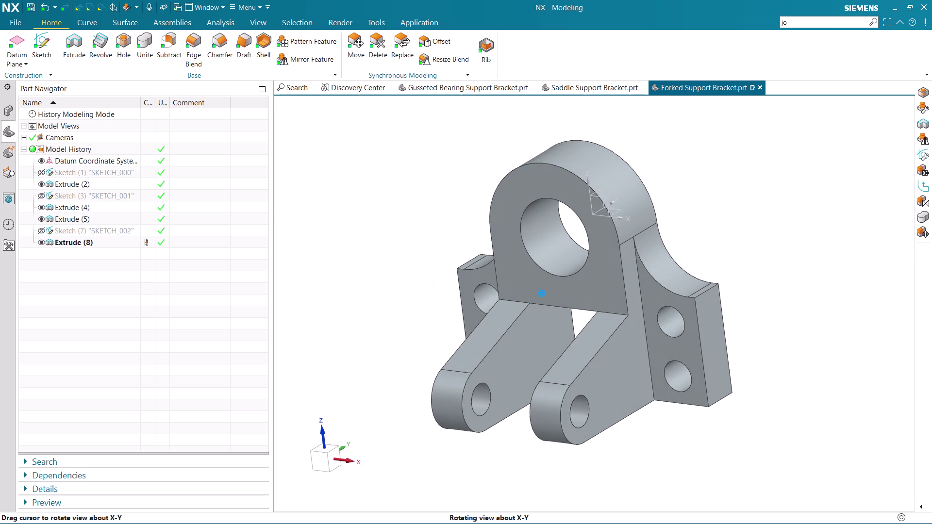
middle_drag(657, 350, 657, 351)
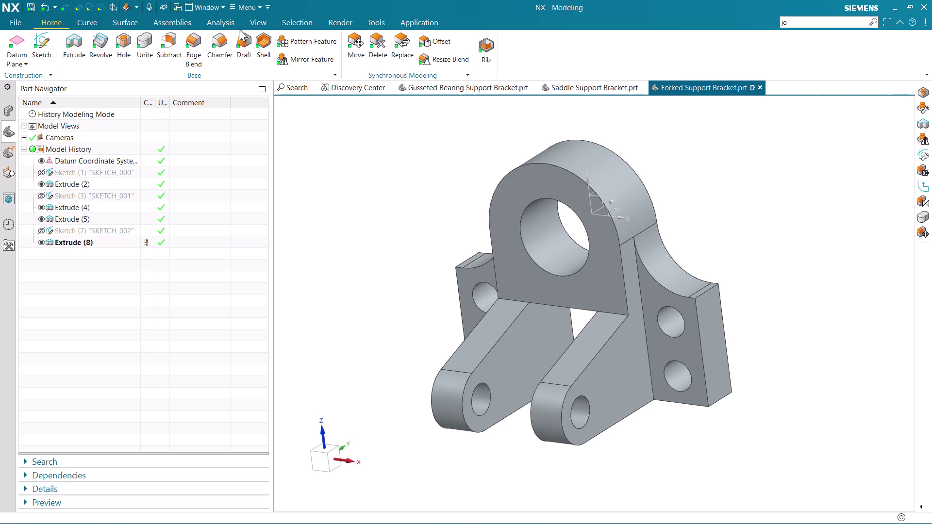
click(14, 22)
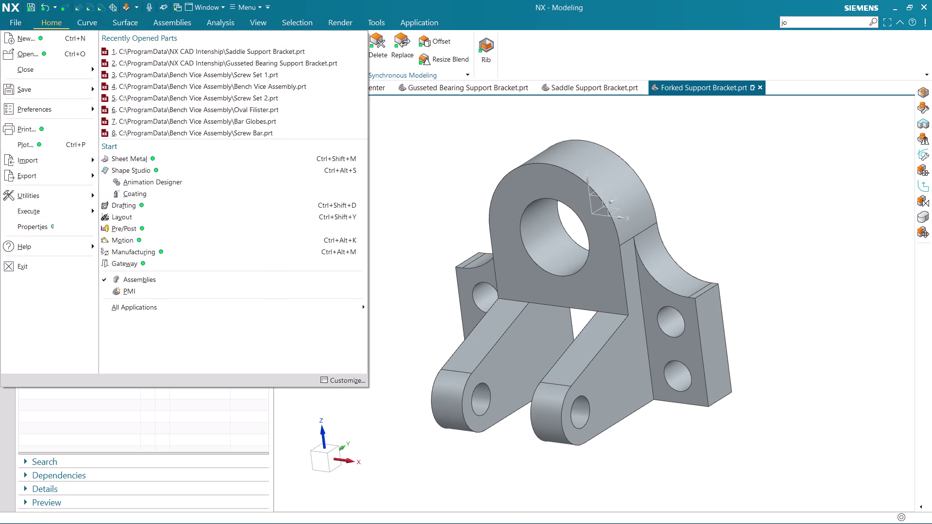
Save the forked bracket part file with Ctrl+S.
click(393, 125)
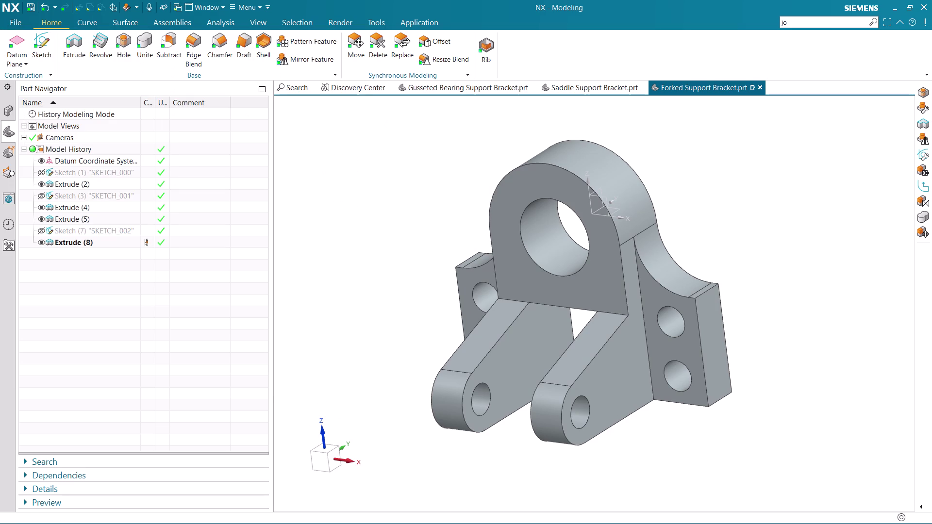
key(ctrl+s)
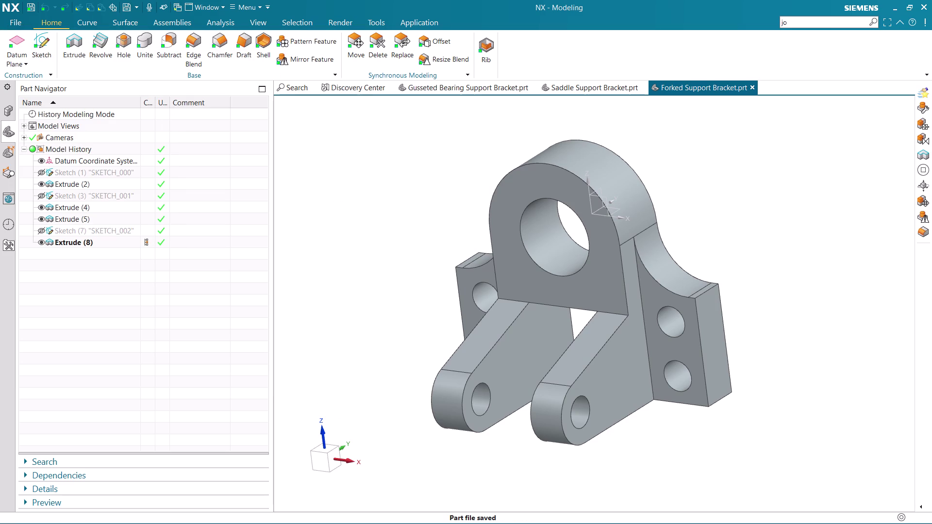
click(22, 25)
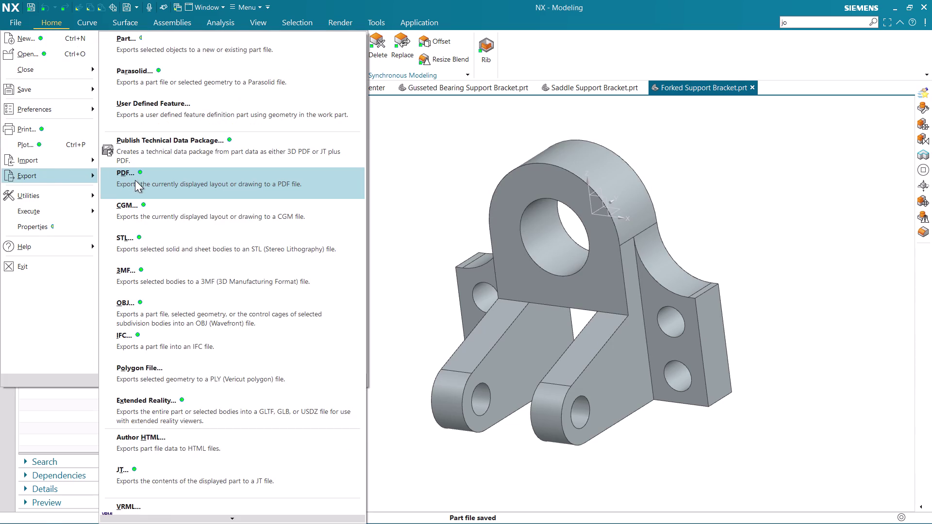
Export the display to a PDF named Forked Support Bracket, then stop journaling.
click(135, 181)
click(221, 201)
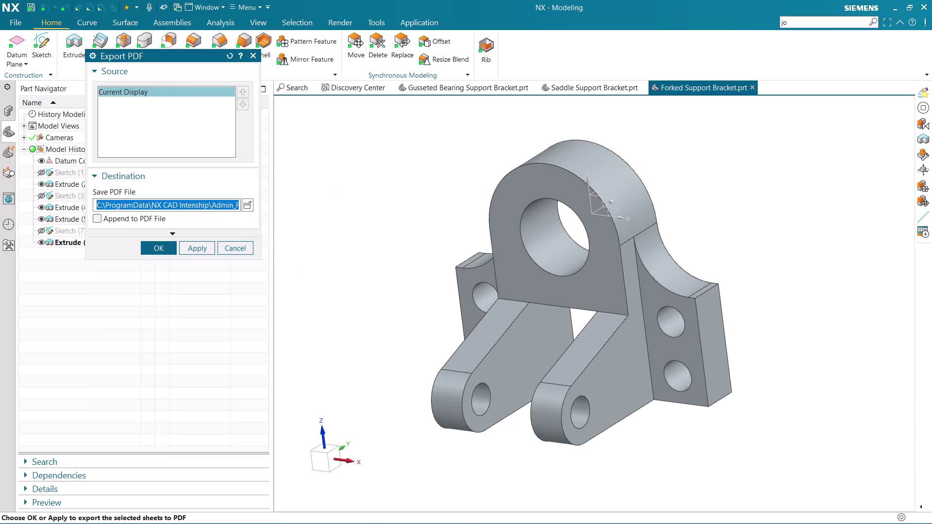
key(Right)
key(Right)
key(Right)
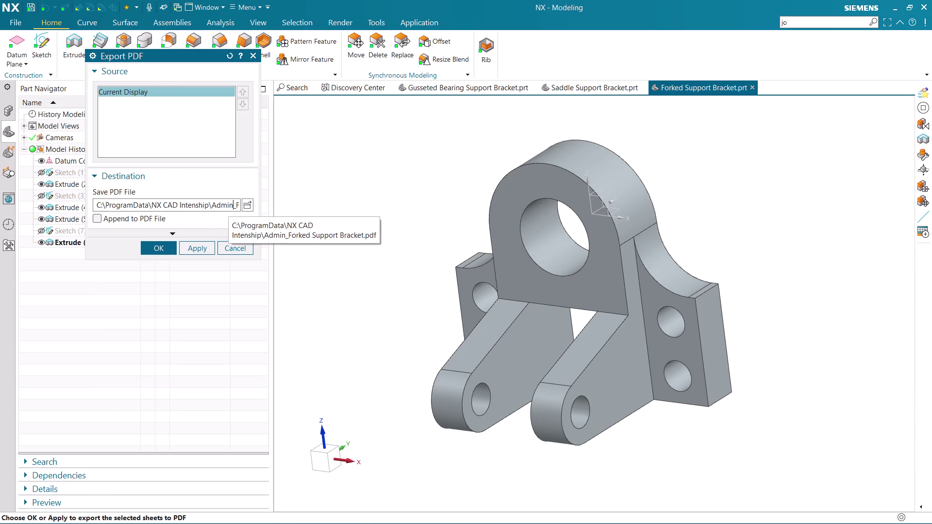
key(Right)
key(BackSpace)
key(BackSpace)
key(BackSpace)
key(BackSpace)
key(BackSpace)
key(BackSpace)
key(Return)
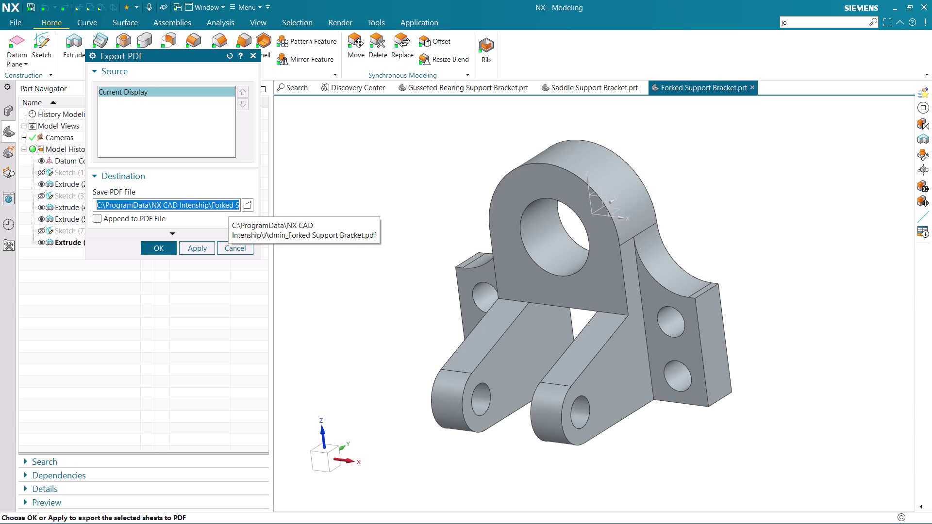
click(149, 252)
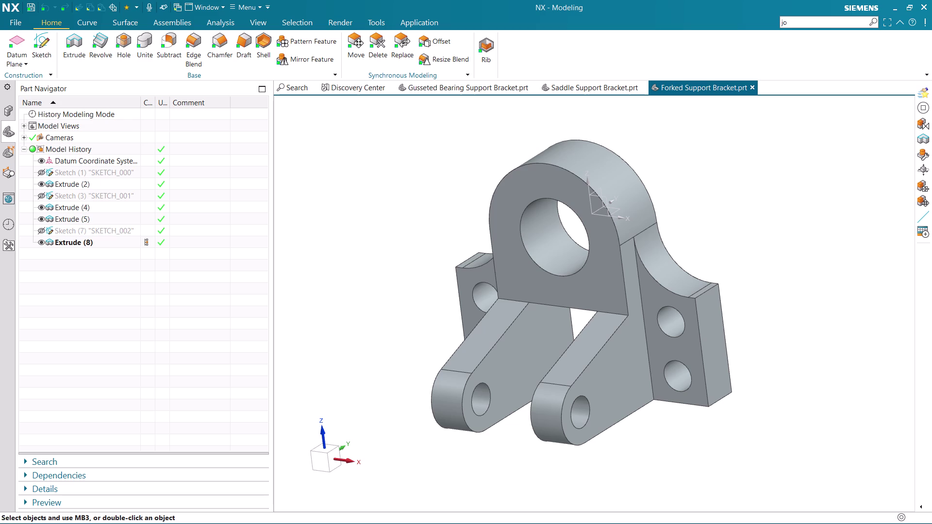
click(922, 108)
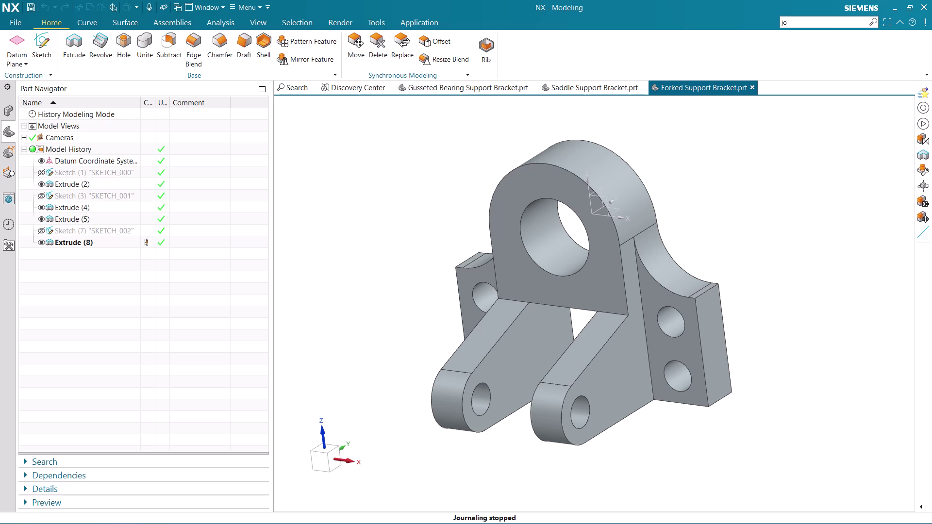